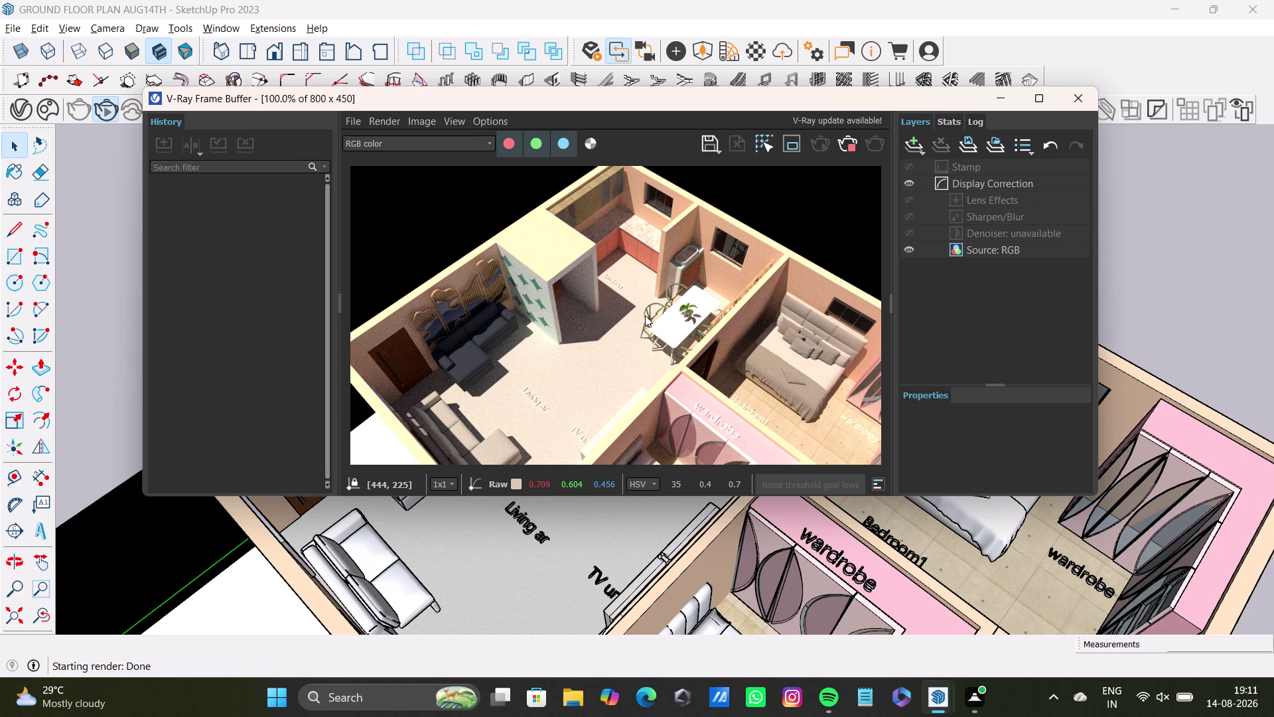
Open the Choose output image file dialog for the finished ground floor V-Ray render.
scroll(up, 3)
scroll(down, 3)
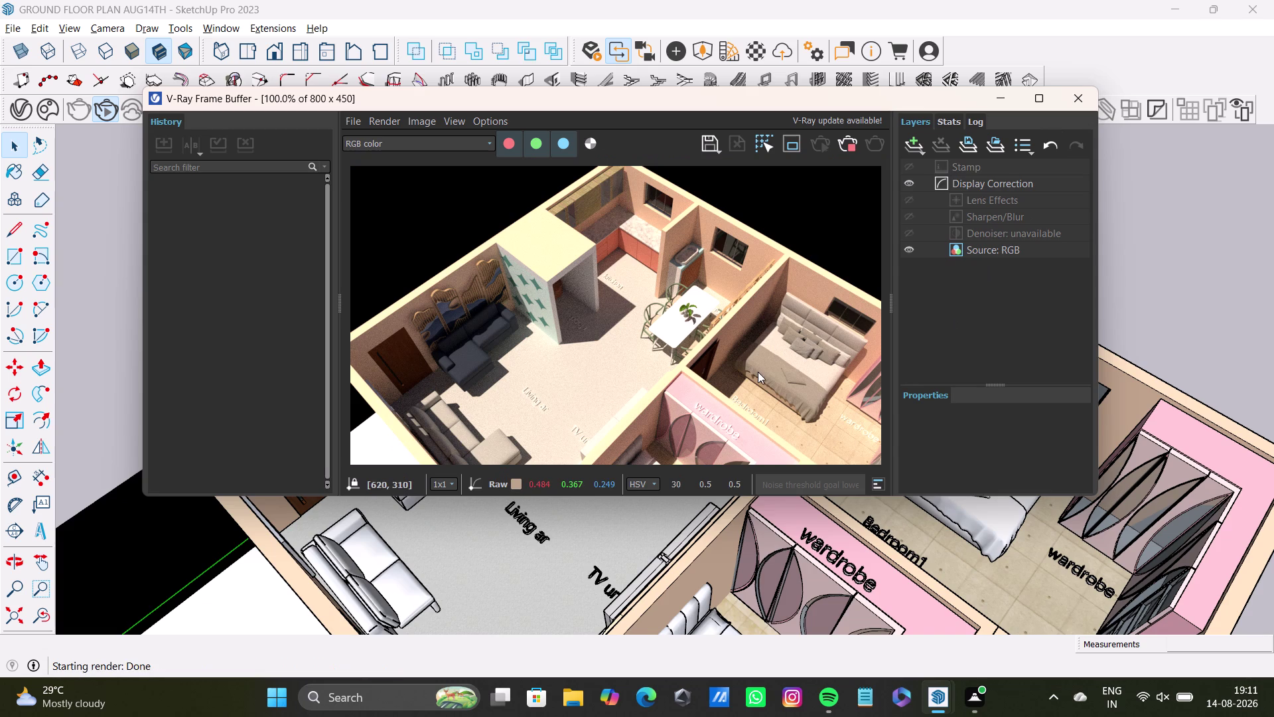
scroll(up, 3)
scroll(down, 3)
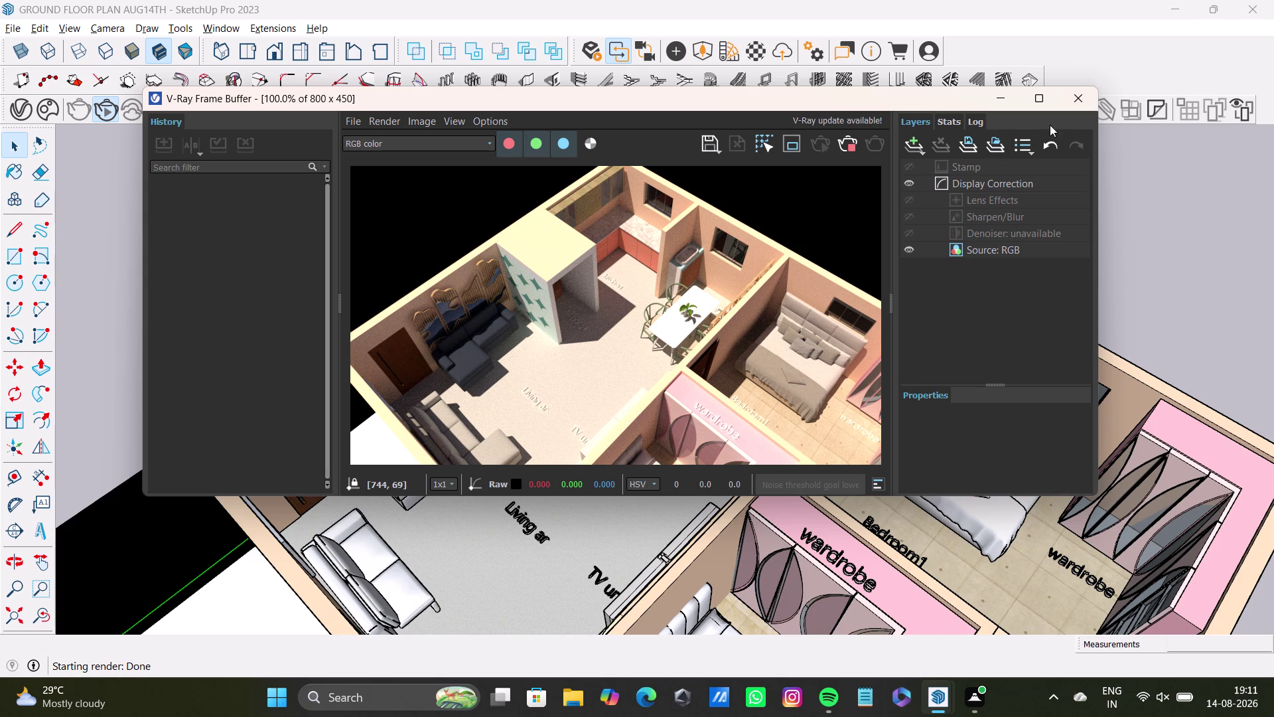
click(713, 140)
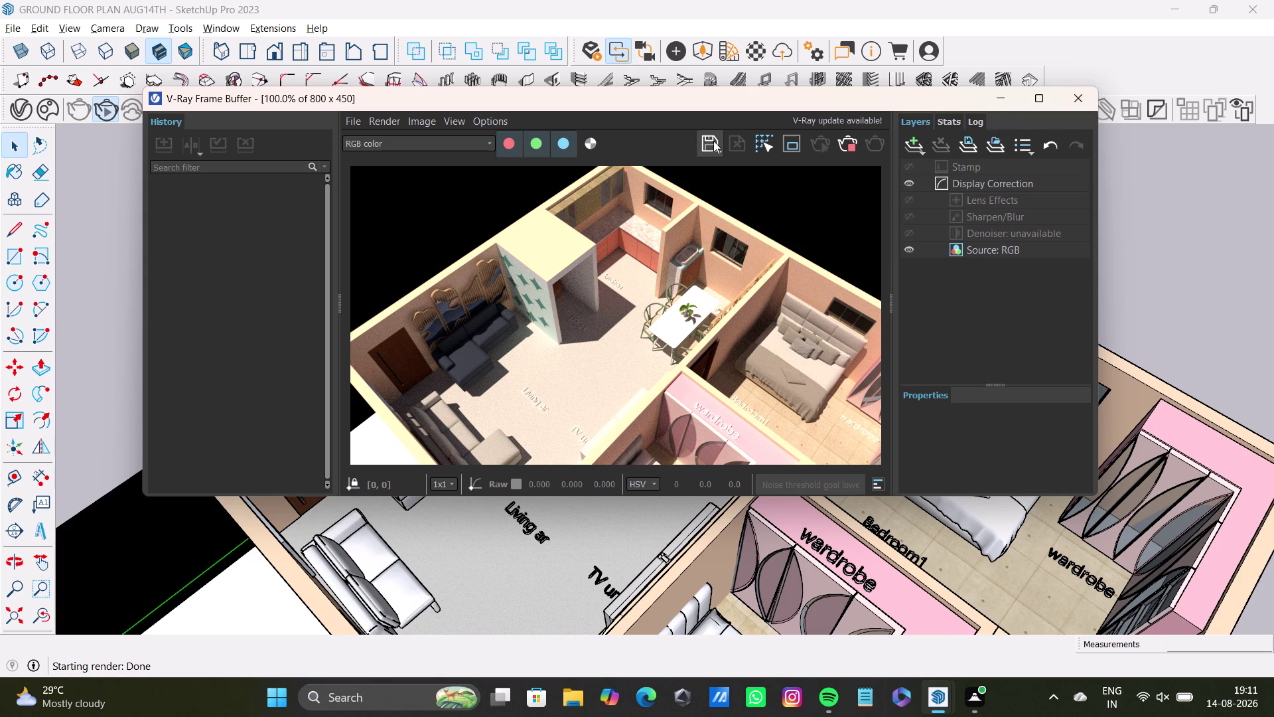
click(338, 341)
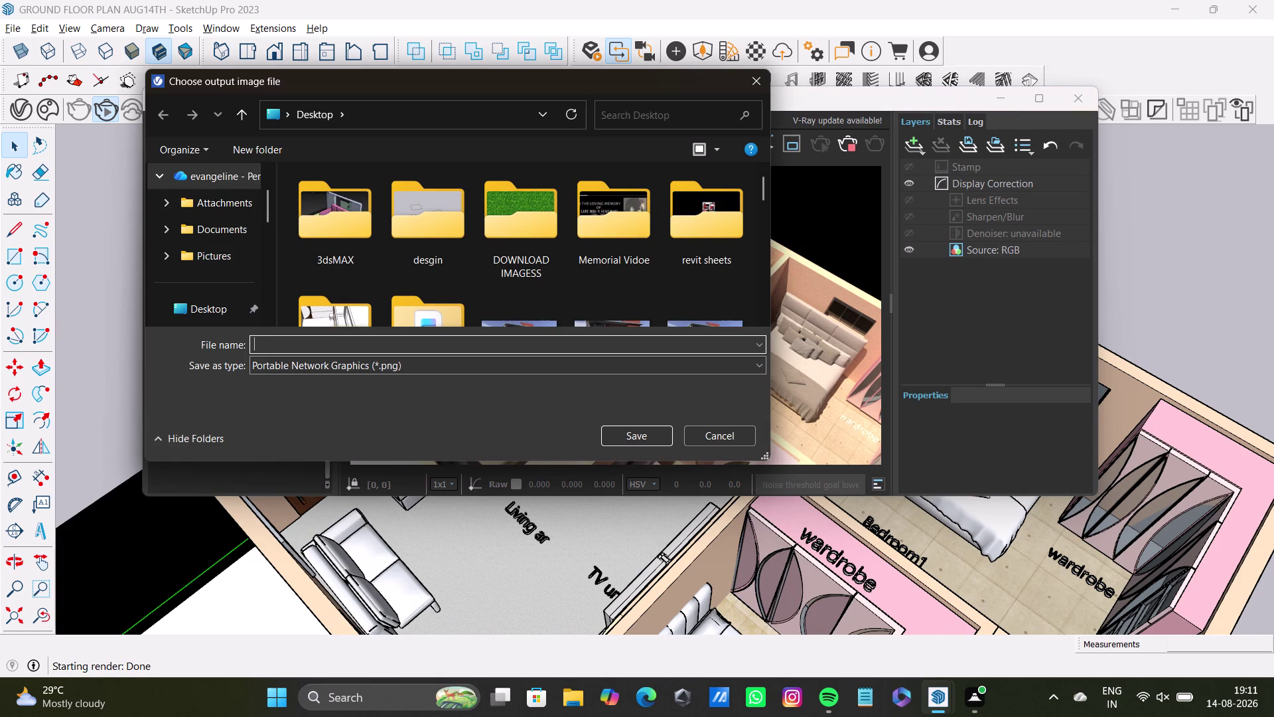
Fill the file name from the existing 'vray ground floor.png' suggestion.
text(vr)
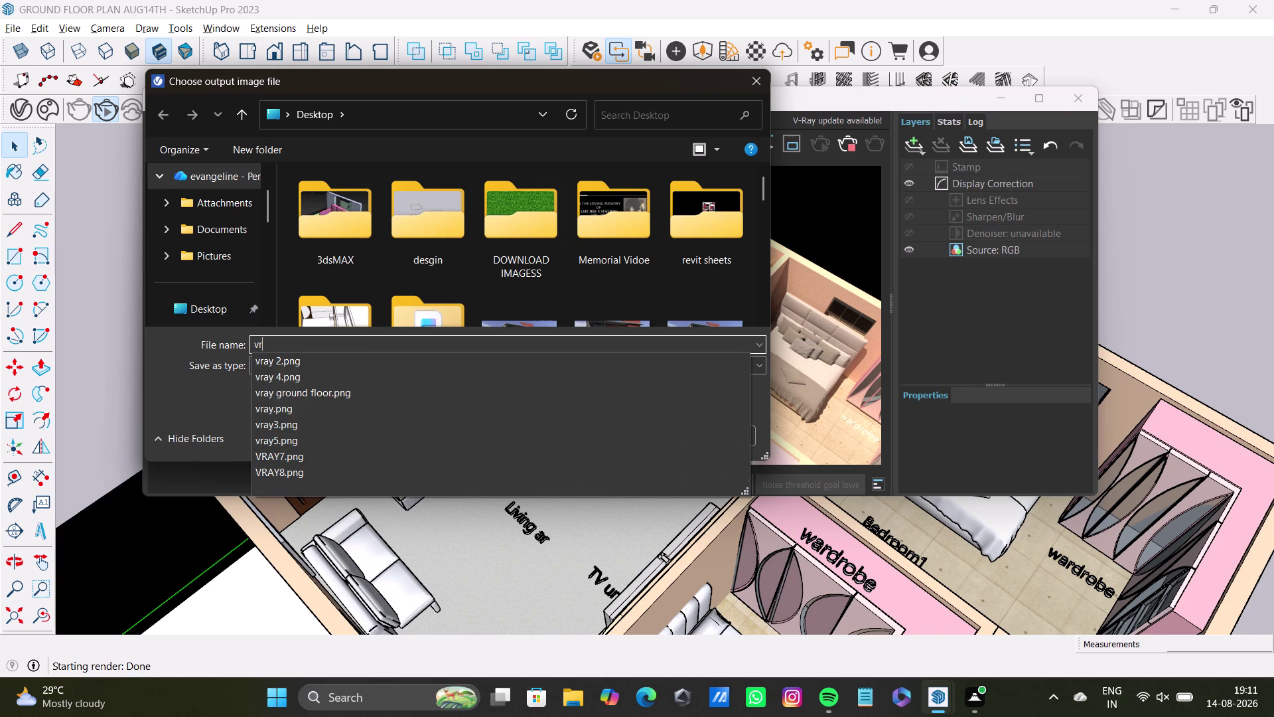
text(ay)
click(362, 388)
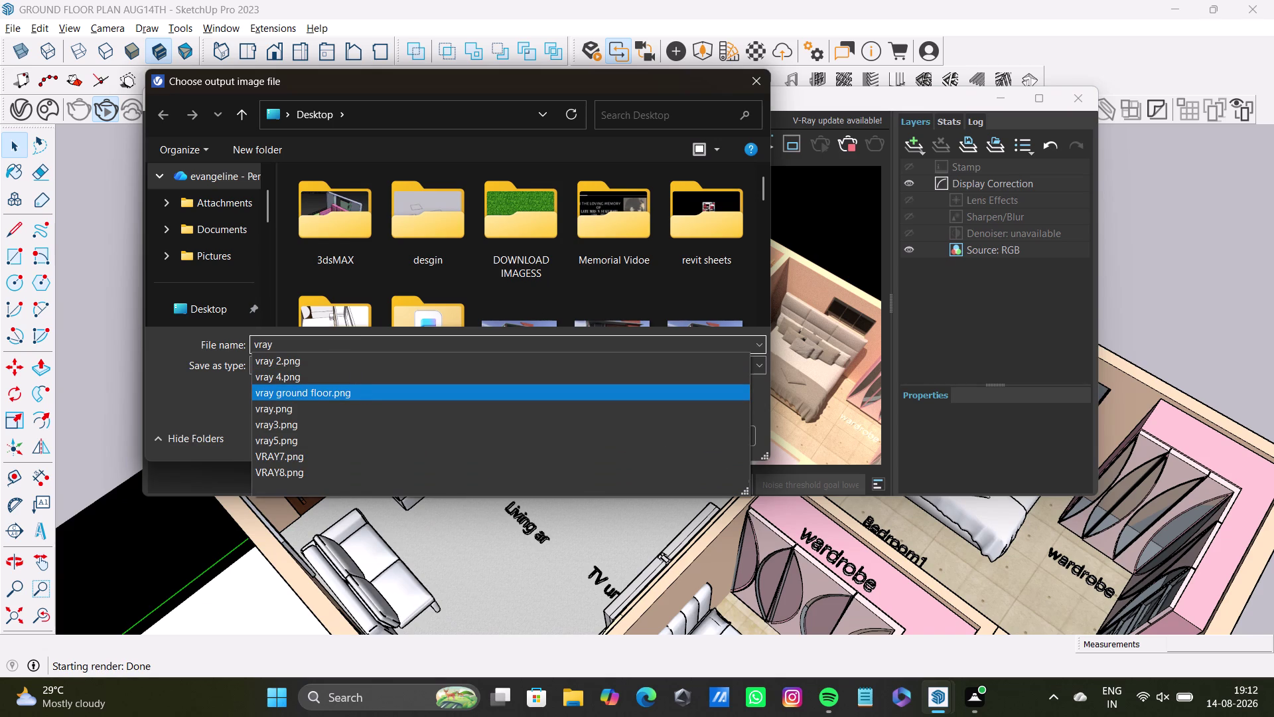
click(361, 338)
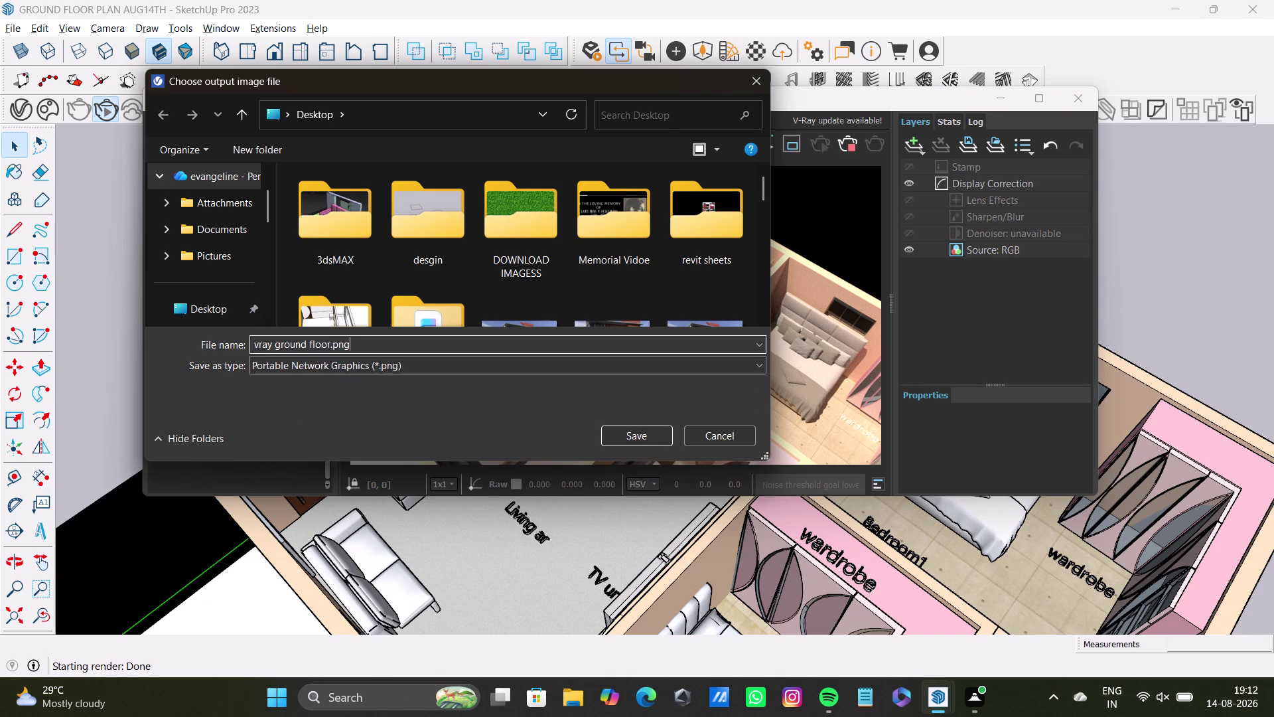
Edit the name before .png, save the PNG to the Desktop, and close the Frame Buffer.
key(BackSpace)
key(BackSpace)
key(BackSpace)
key(BackSpace)
key(space)
text(1)
key(BackSpace)
key(2)
key(Return)
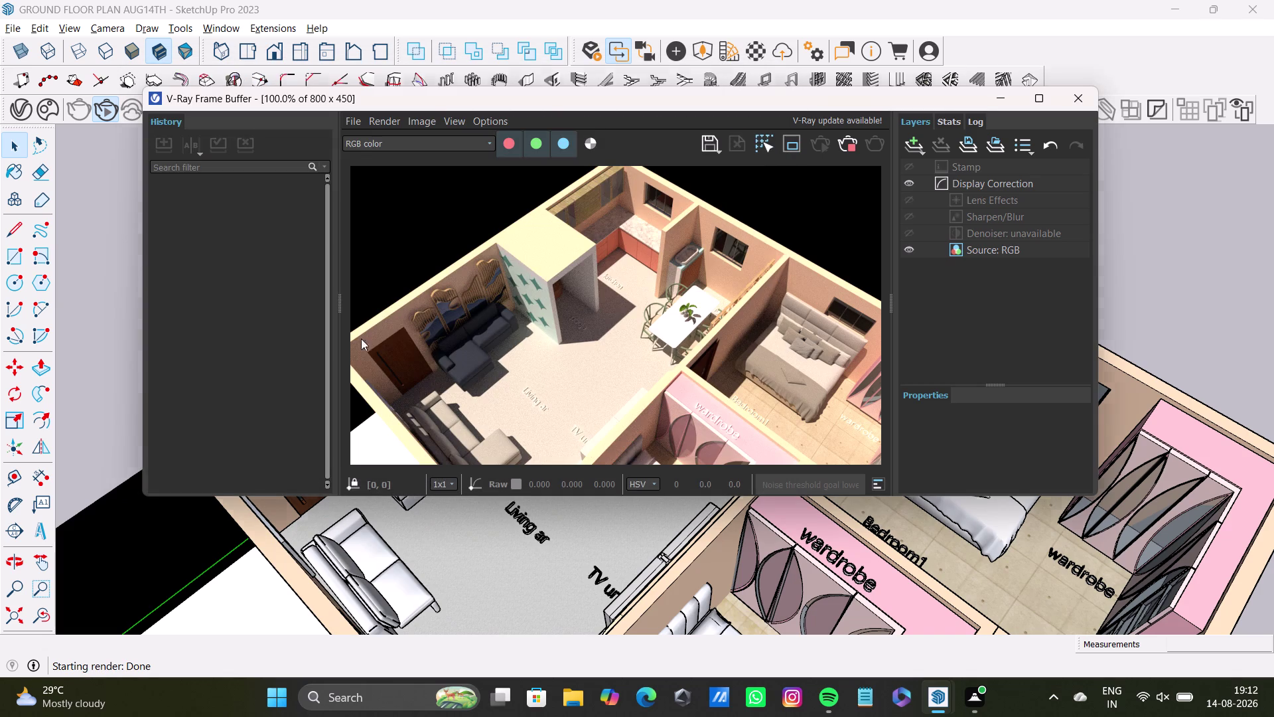
click(1074, 107)
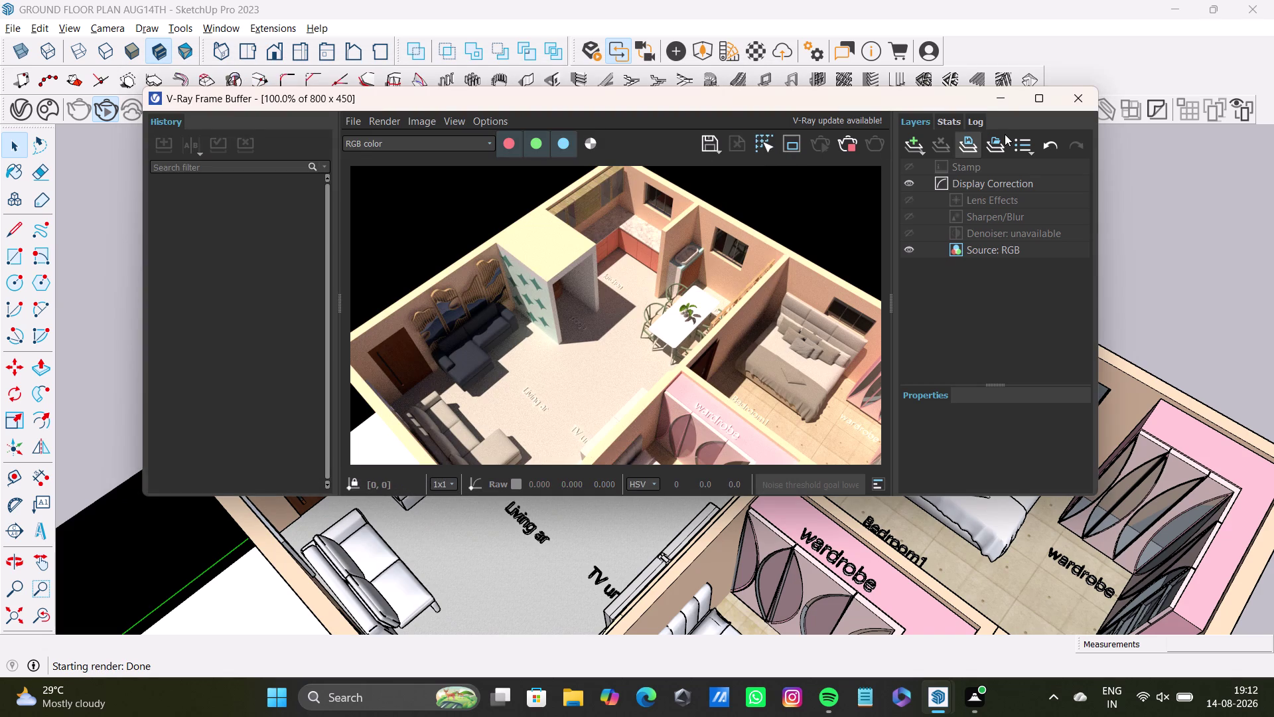
Select the living-room sectional sofa and move it to a new spot.
scroll(up, 3)
middle_drag(706, 300, 698, 319)
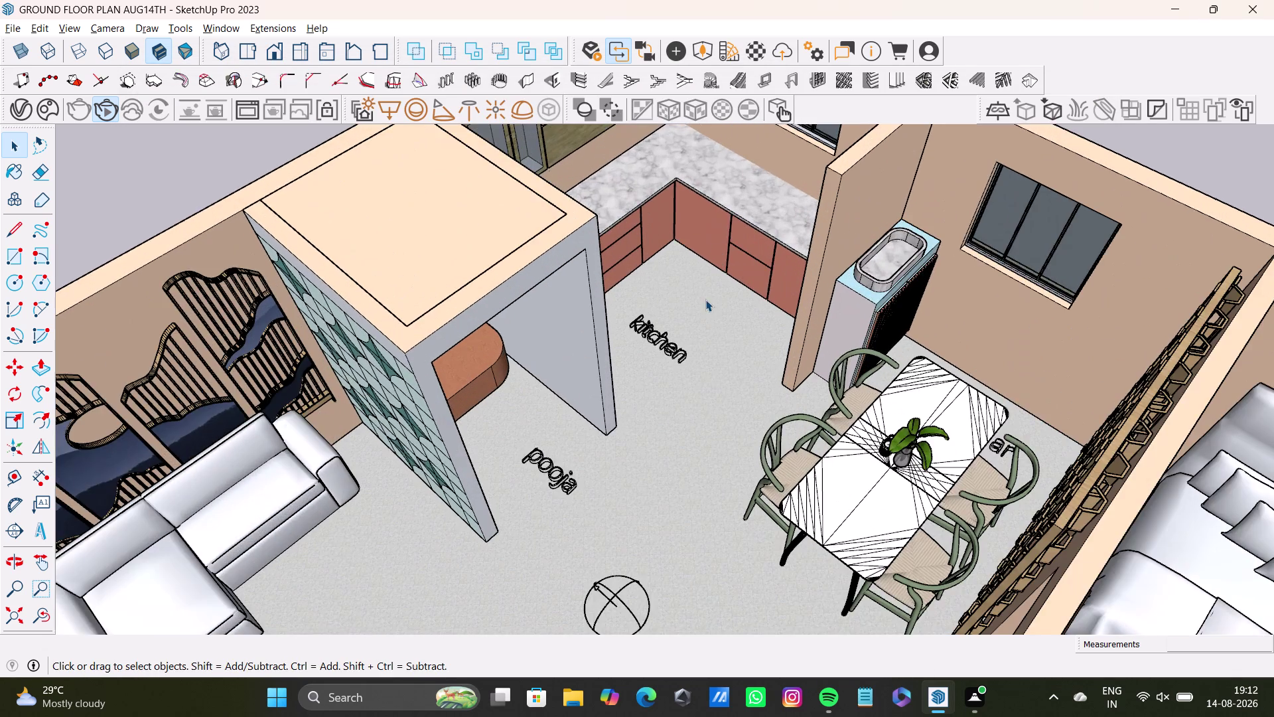
middle_drag(698, 318, 600, 186)
middle_drag(583, 269, 512, 263)
middle_drag(550, 258, 580, 349)
middle_drag(601, 344, 563, 336)
scroll(up, 3)
click(379, 380)
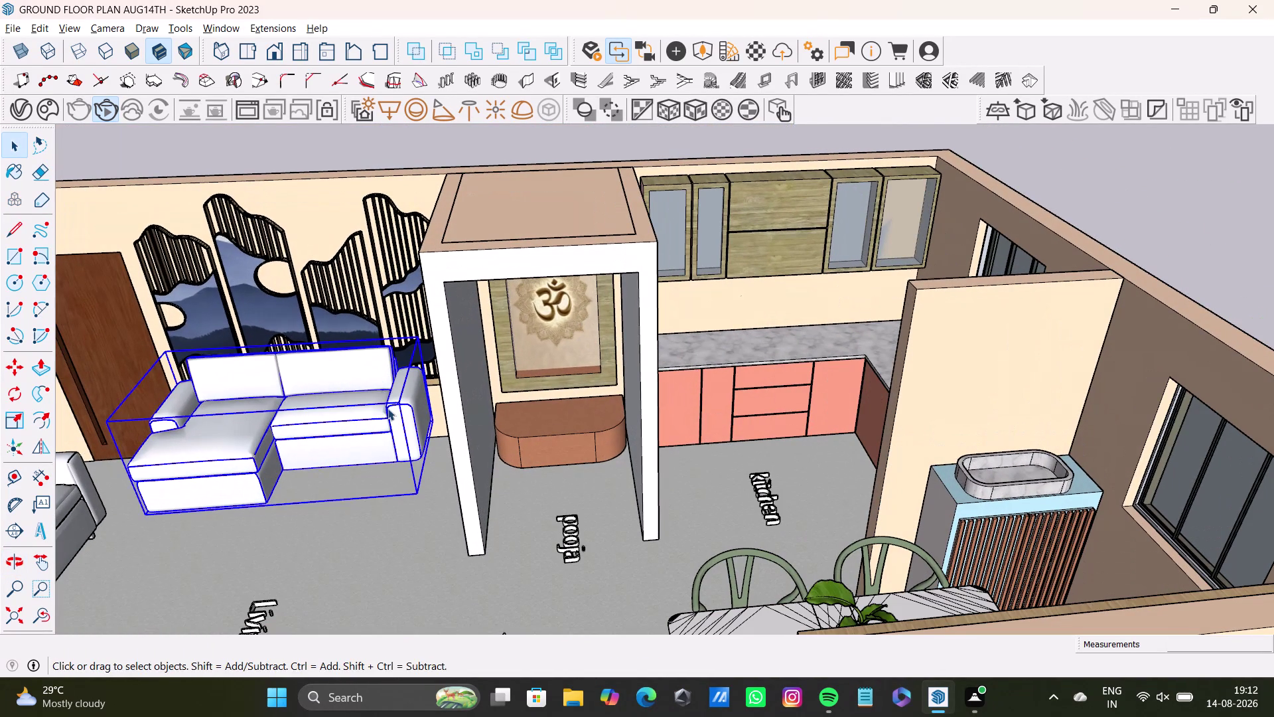
key(m)
click(419, 464)
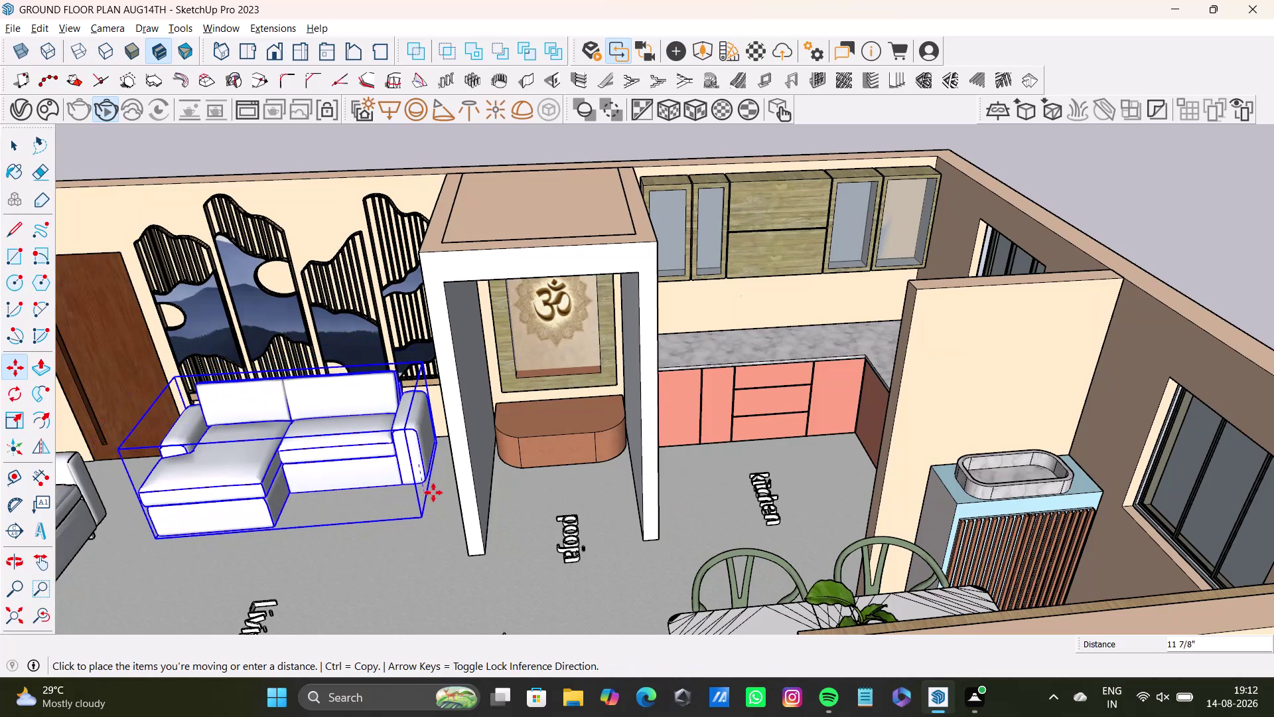
click(433, 492)
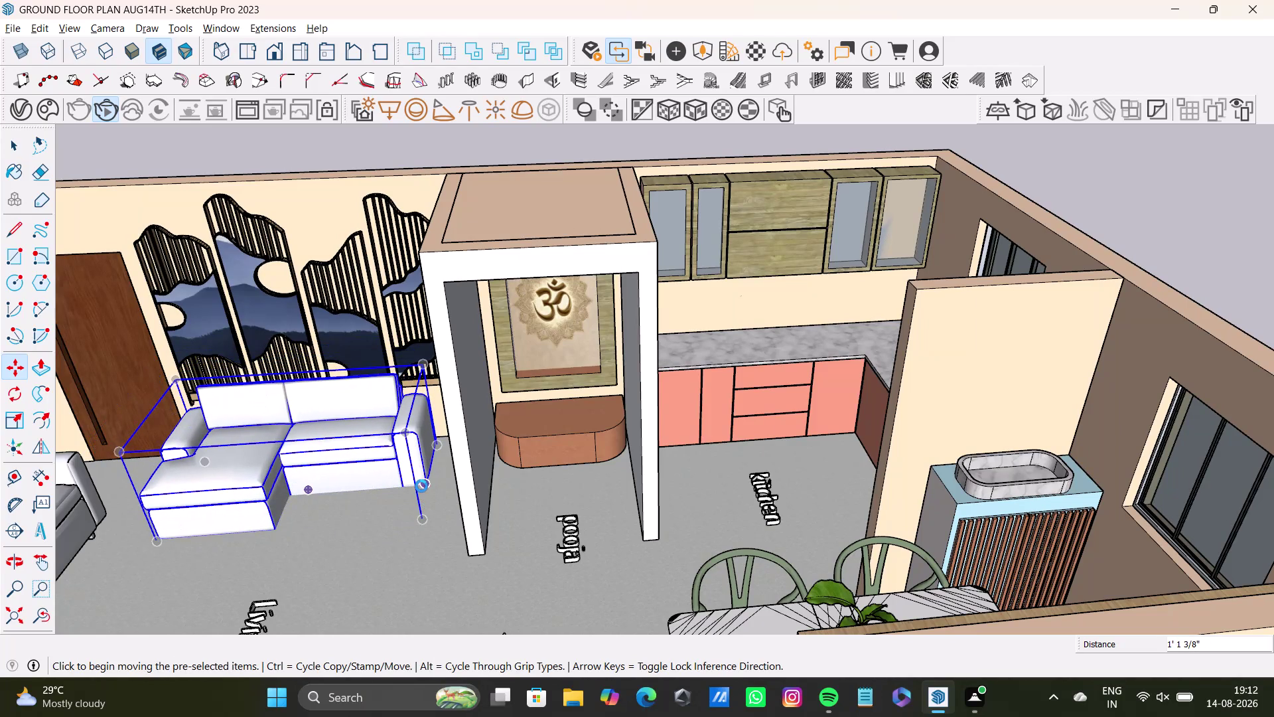
Scale the sofa to about 1.03 lengthwise toward the pooja unit.
key(s)
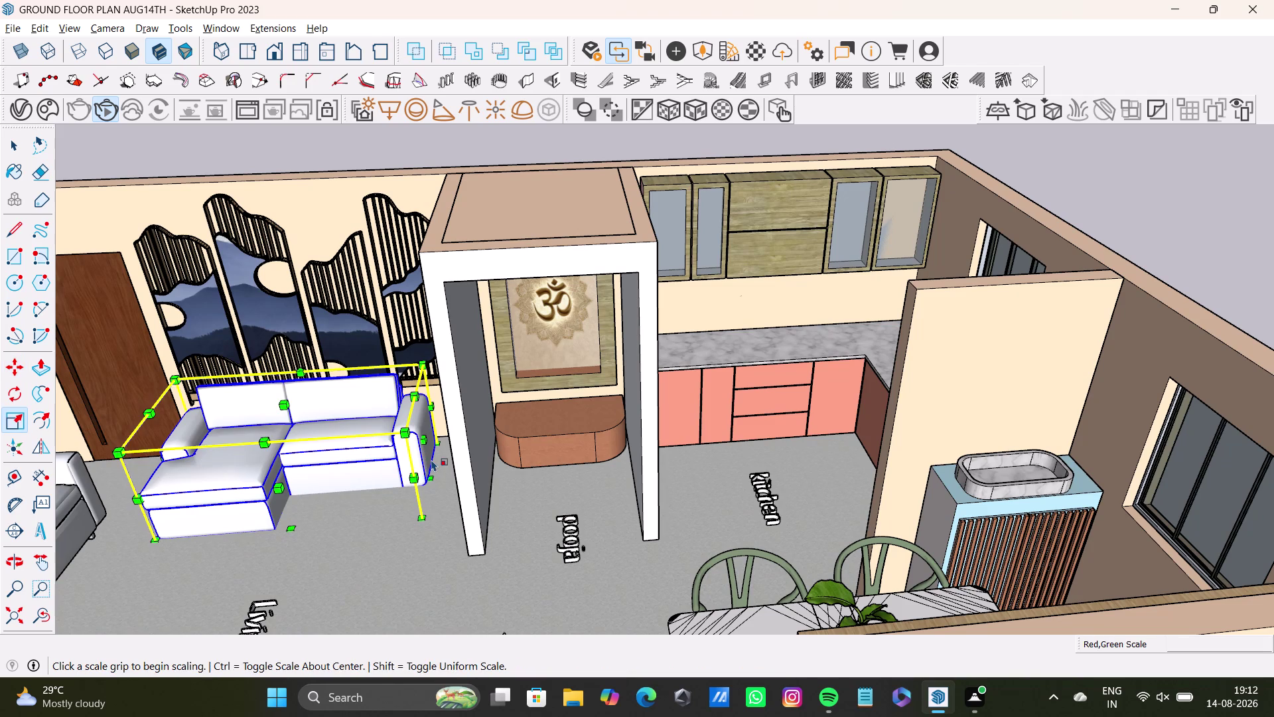
drag(426, 440, 434, 440)
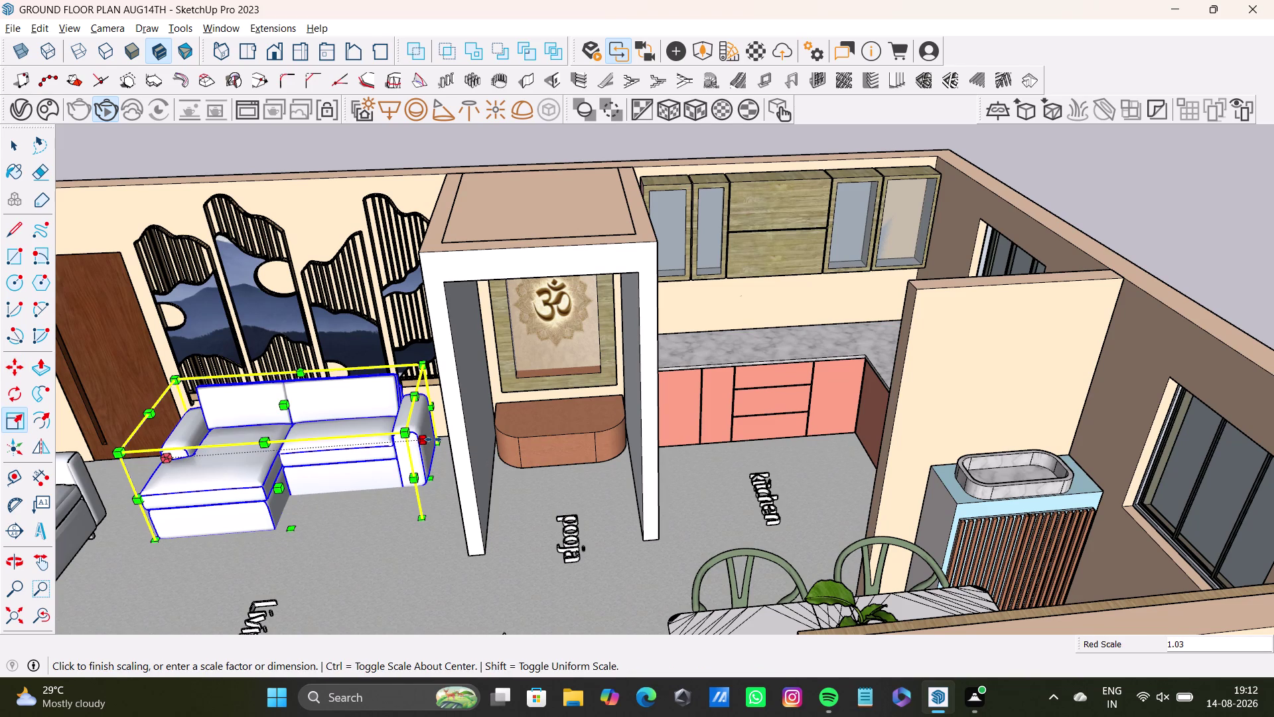
drag(434, 440, 440, 442)
key(space)
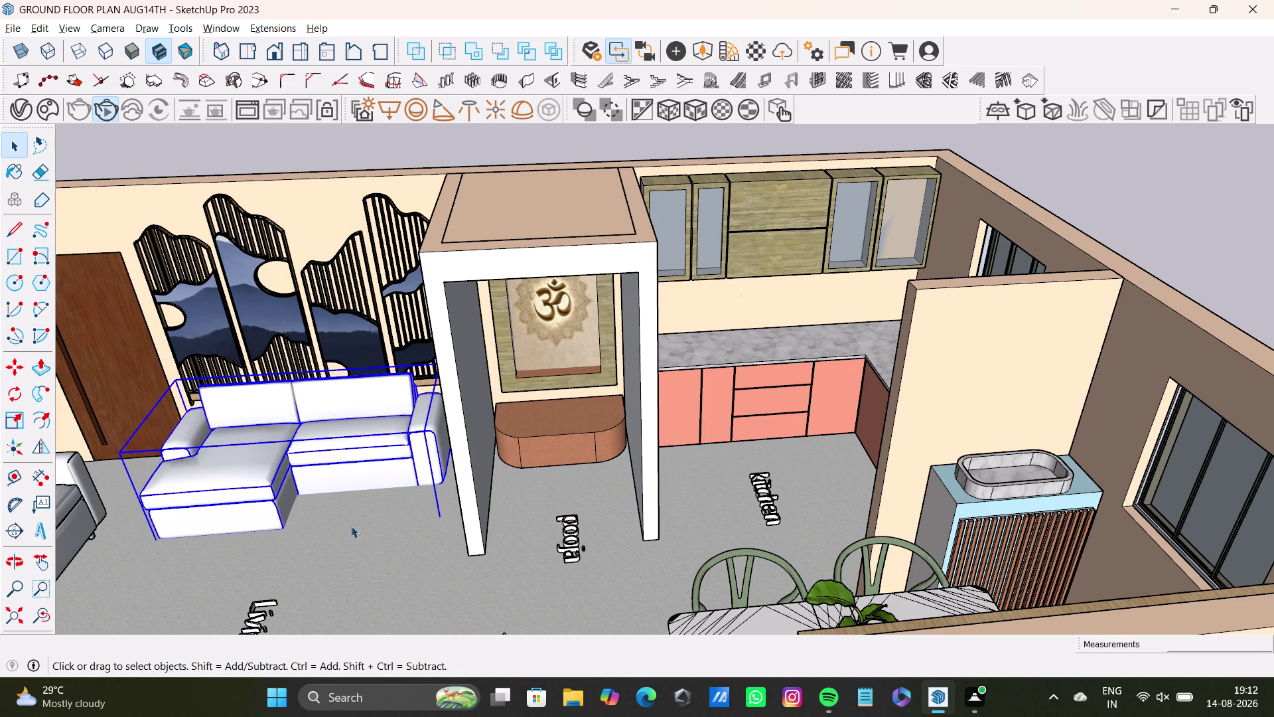
Activate Paint Bucket and bring the Default Tray materials panel over the model.
scroll(down, 3)
middle_drag(427, 536, 490, 520)
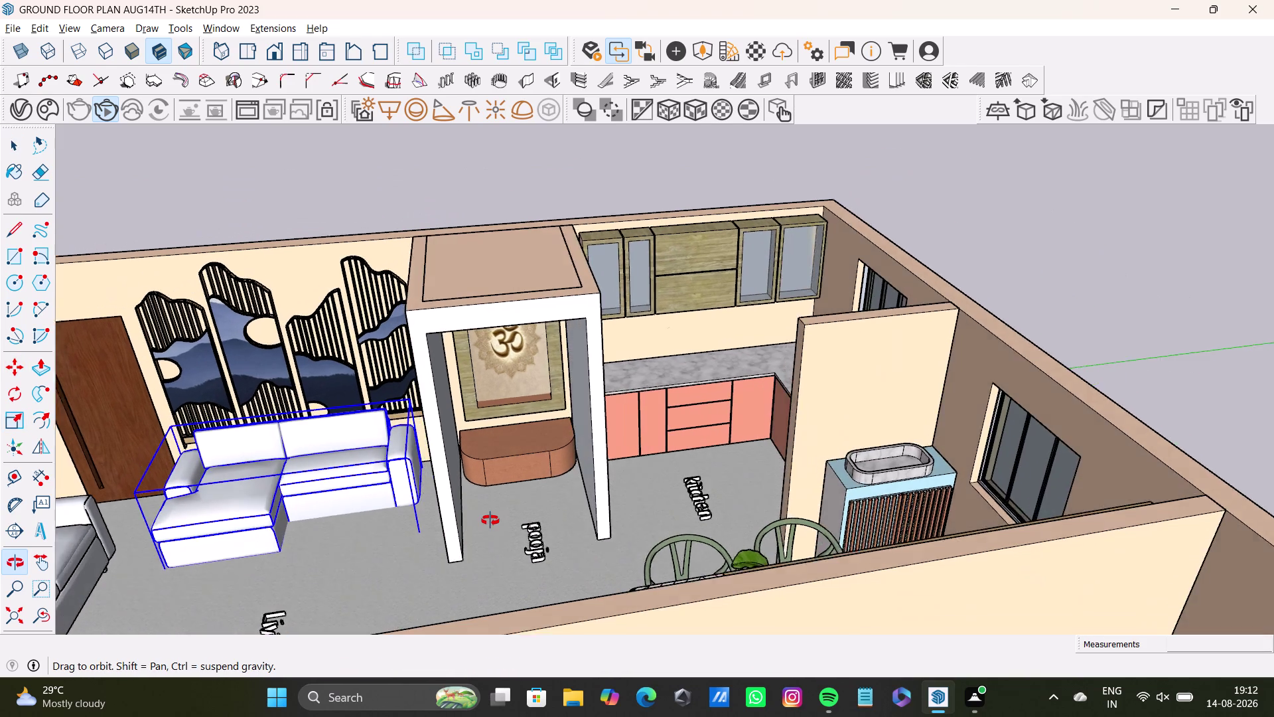
middle_drag(490, 520, 493, 519)
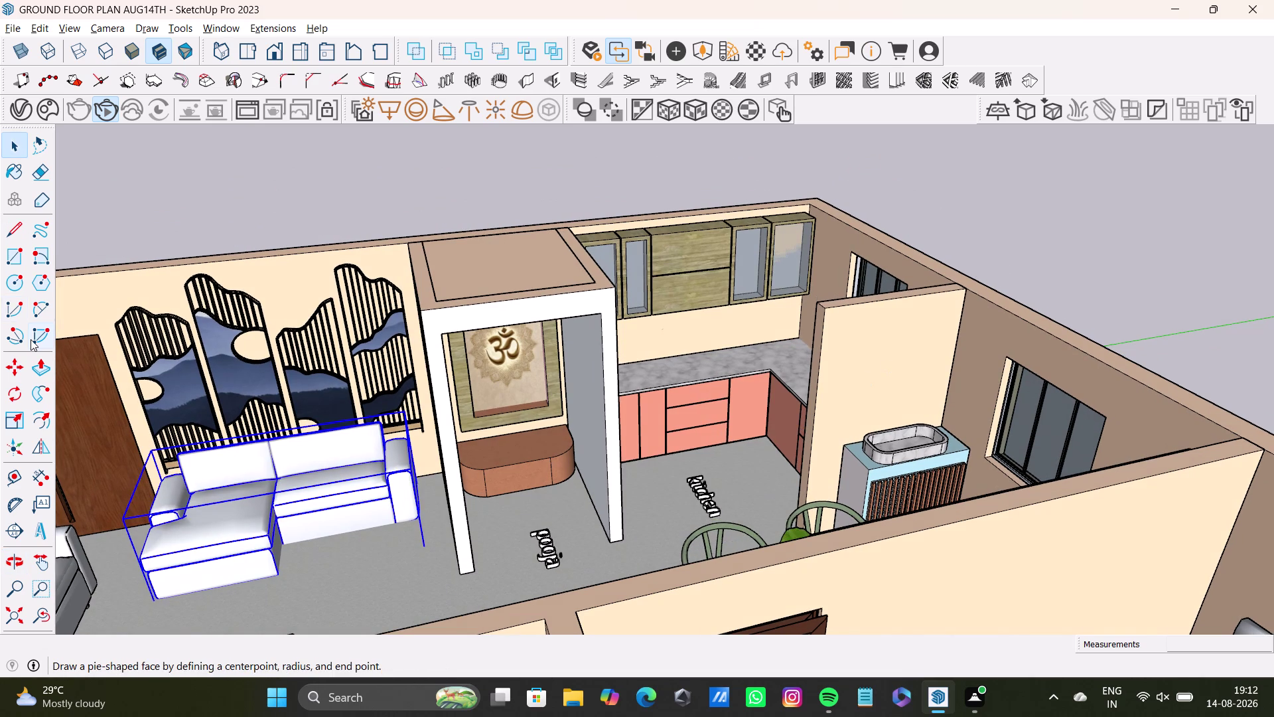
click(15, 171)
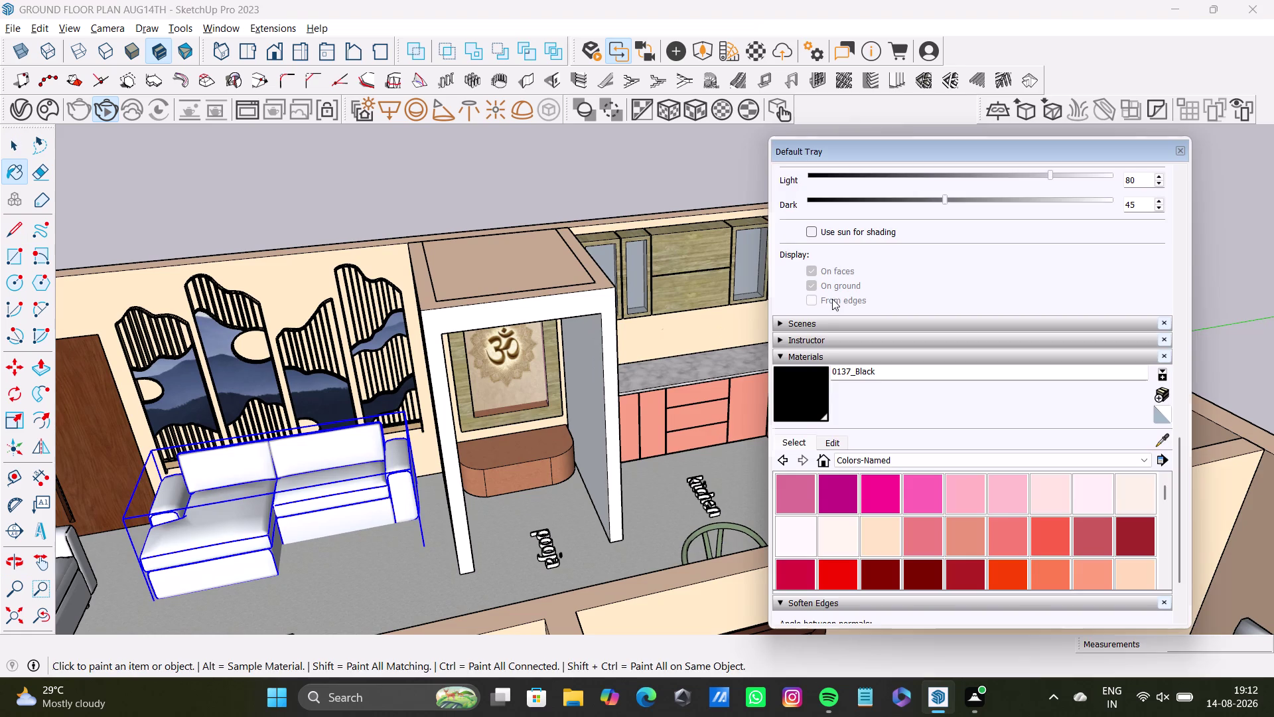
drag(870, 147, 435, 112)
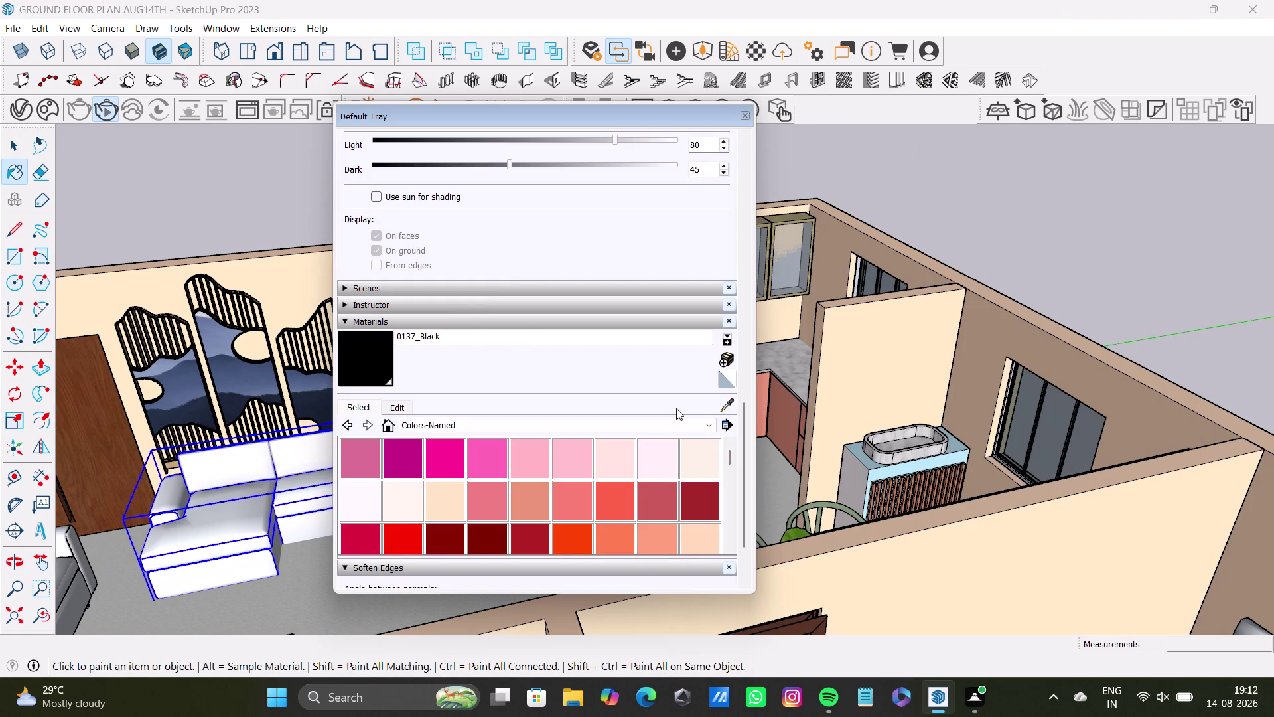
Sample the 0095_LightBlue material from the model.
click(729, 408)
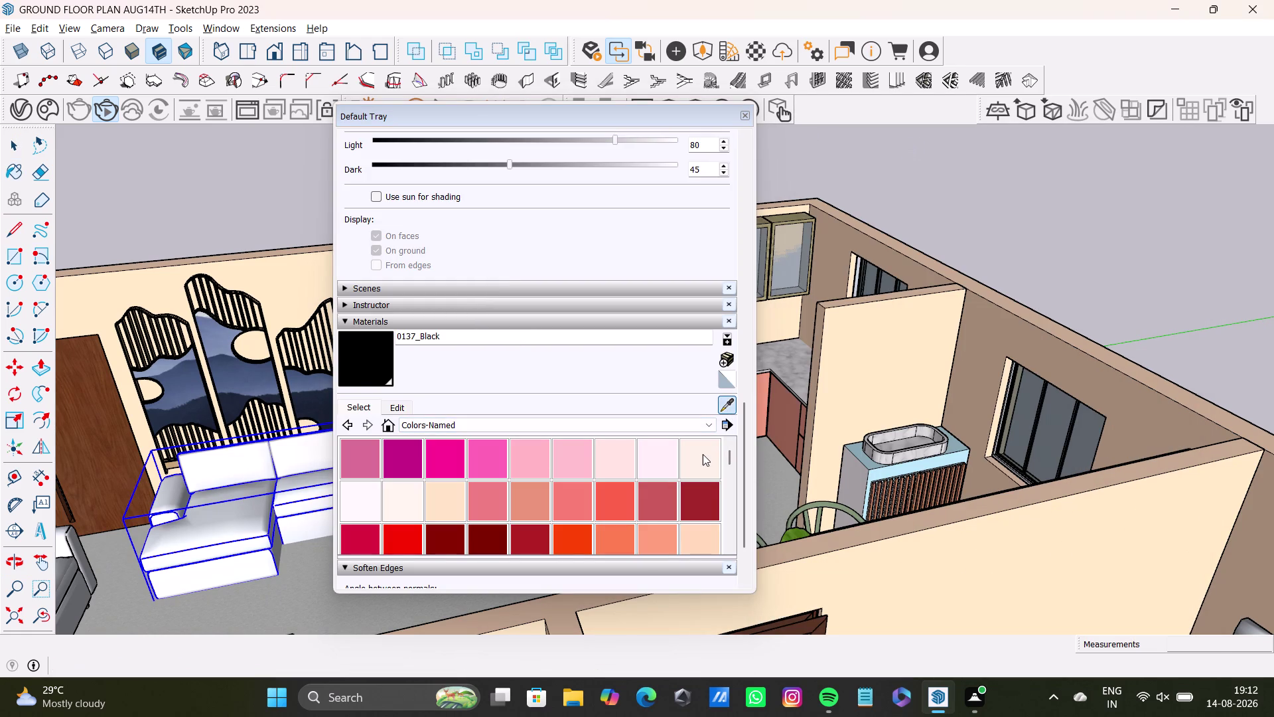
click(724, 411)
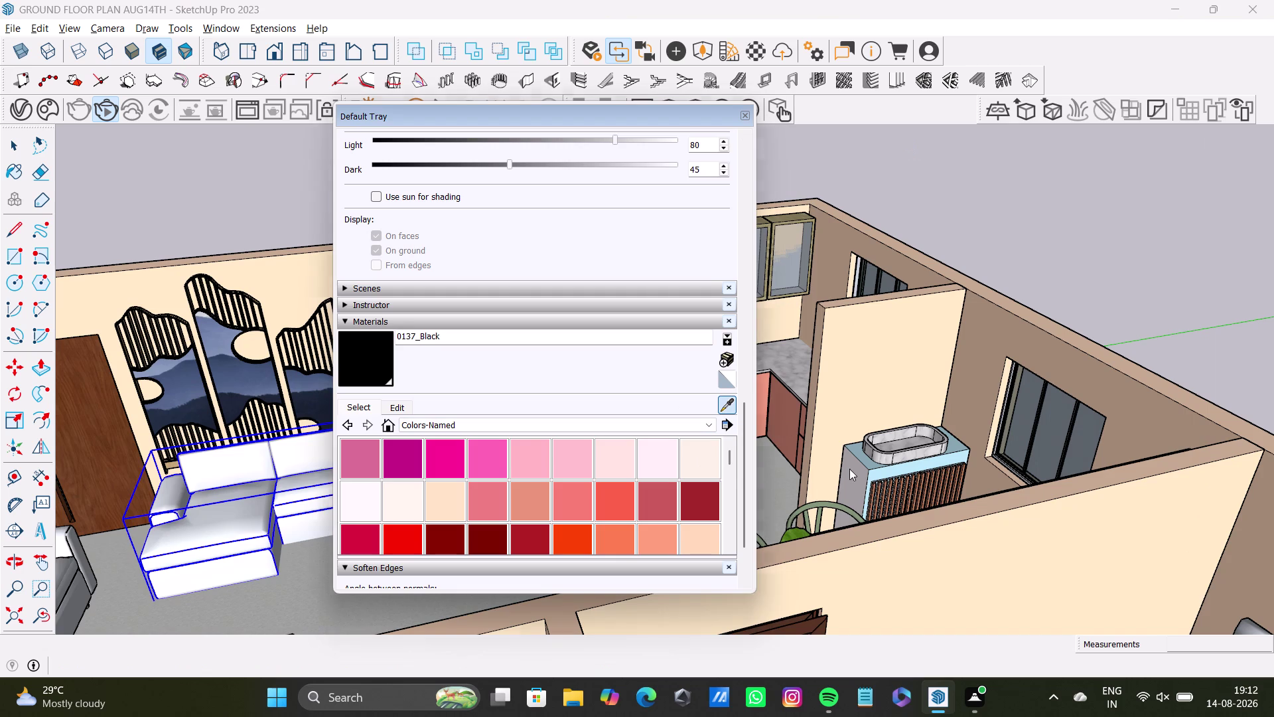
click(732, 405)
click(727, 406)
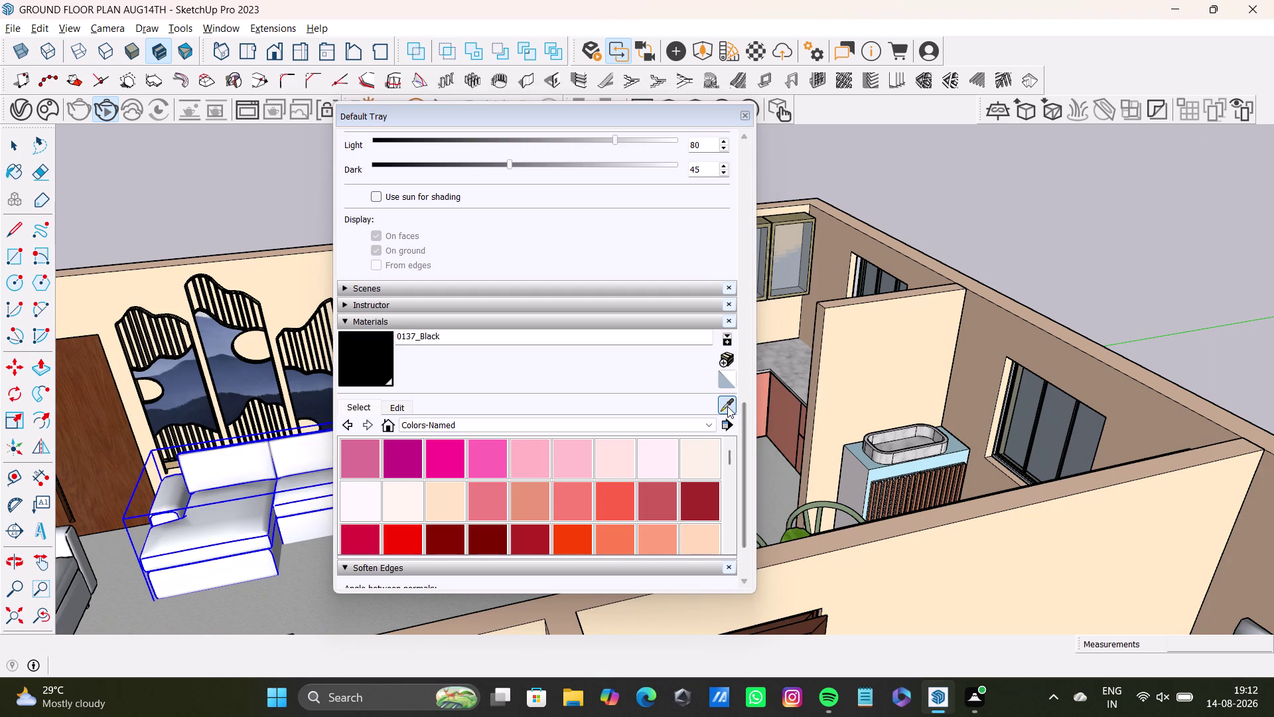
click(868, 464)
click(867, 463)
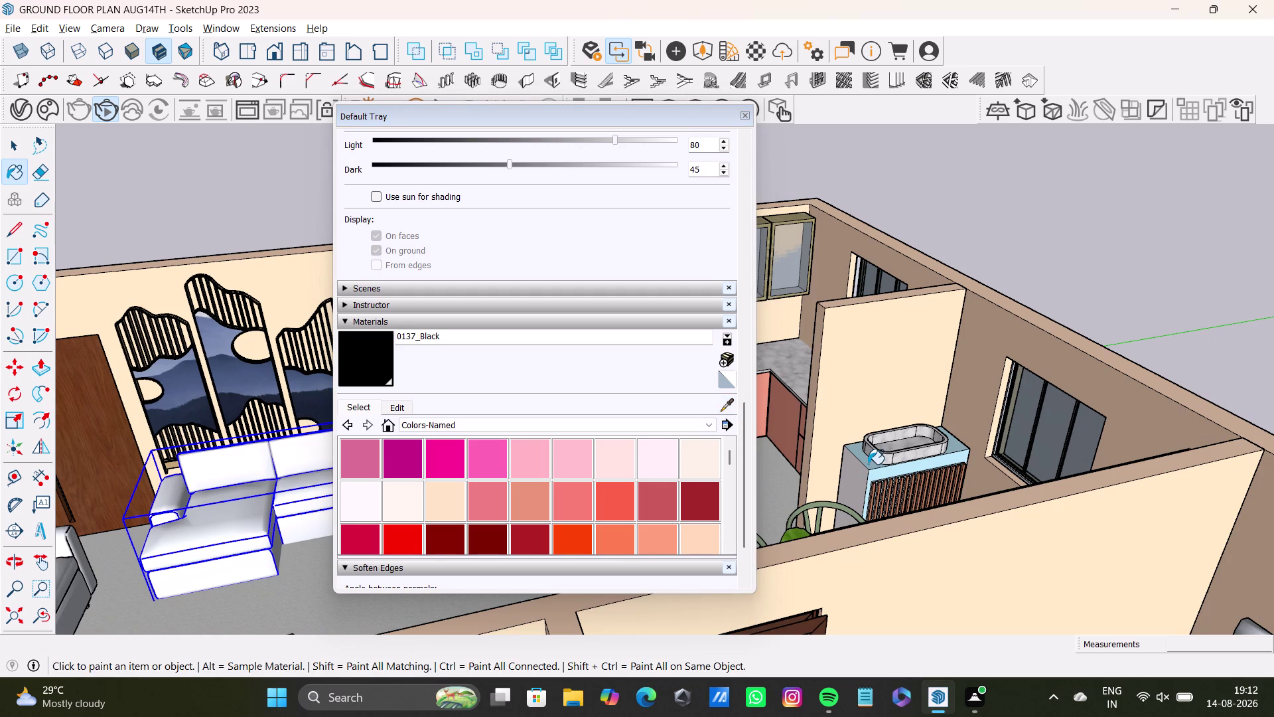
click(729, 404)
click(718, 406)
triple_click(722, 407)
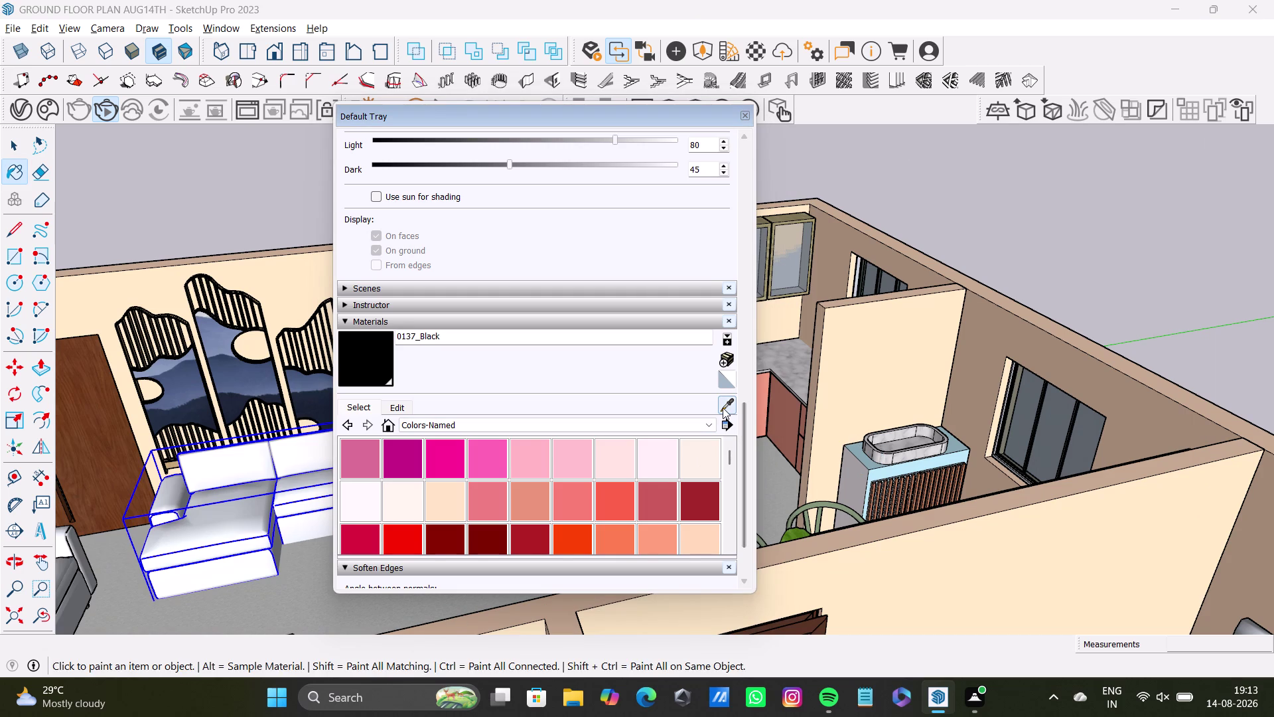
click(860, 455)
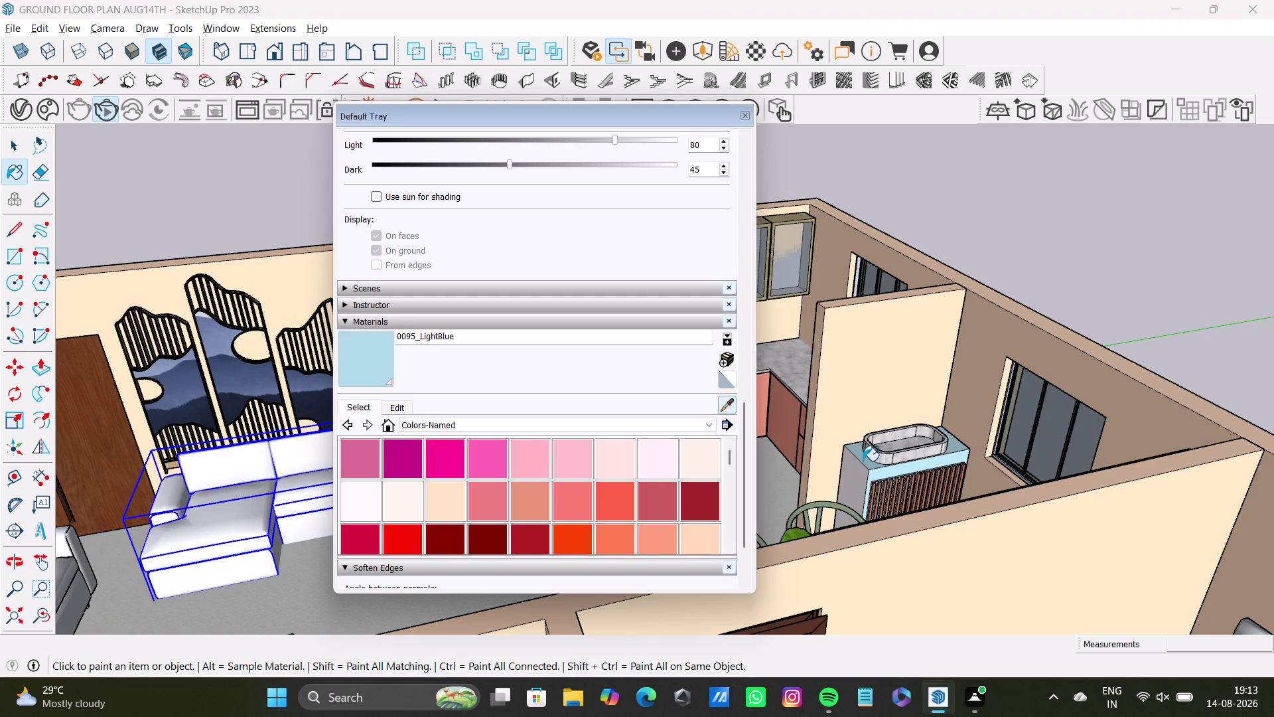
Paint the basin cabinet's sides with 0095_LightBlue.
click(360, 346)
click(856, 478)
click(855, 477)
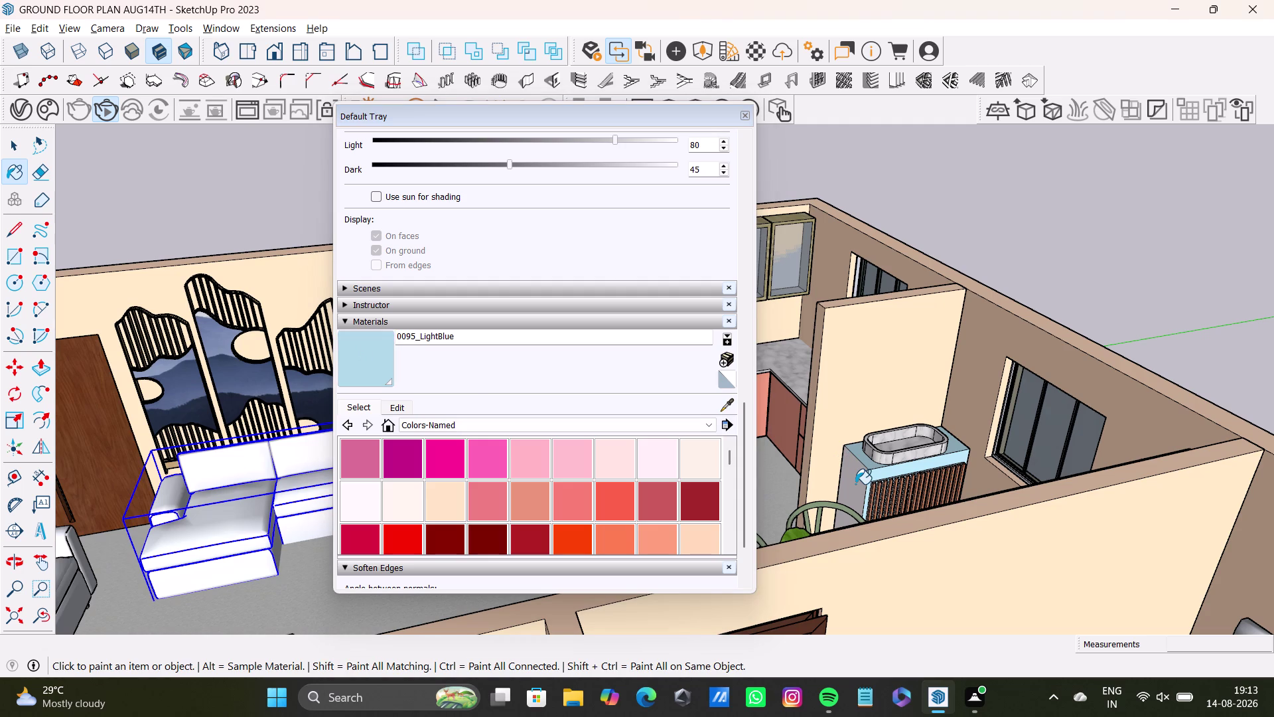
click(855, 484)
scroll(up, 3)
click(858, 473)
click(858, 473)
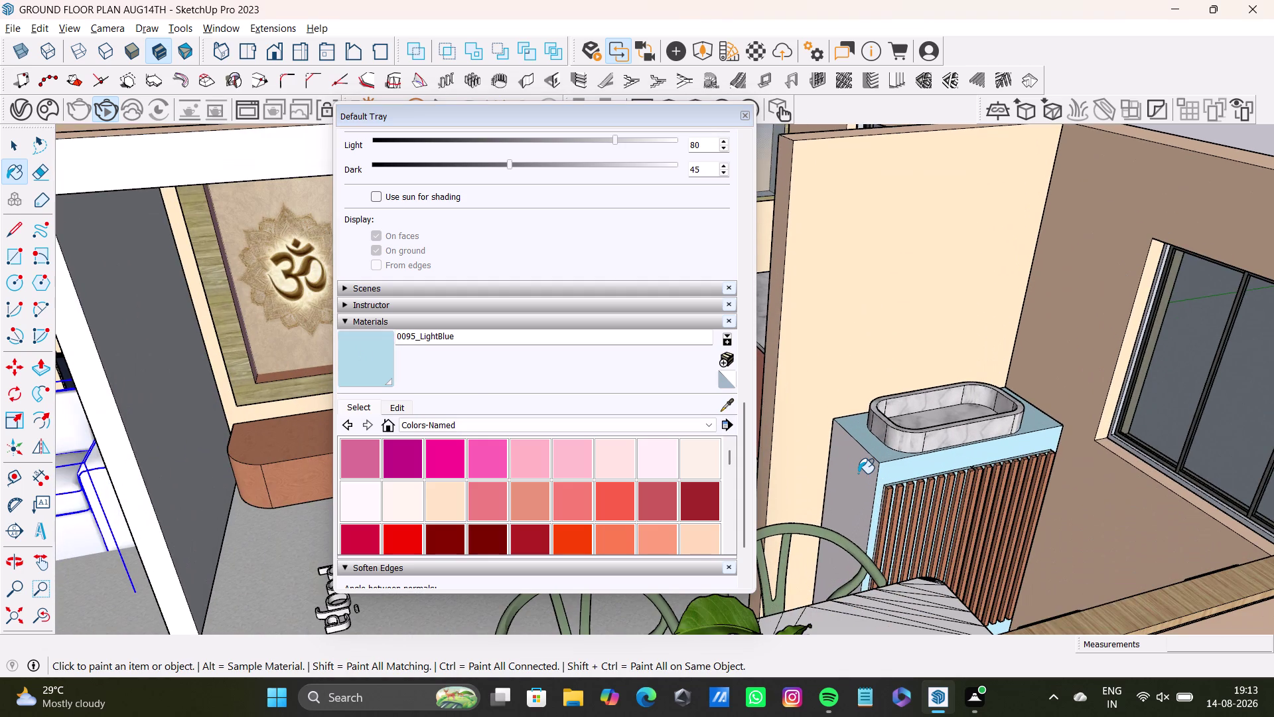
key(space)
Select and edit the light blue basin cabinet group.
double_click(858, 473)
click(858, 473)
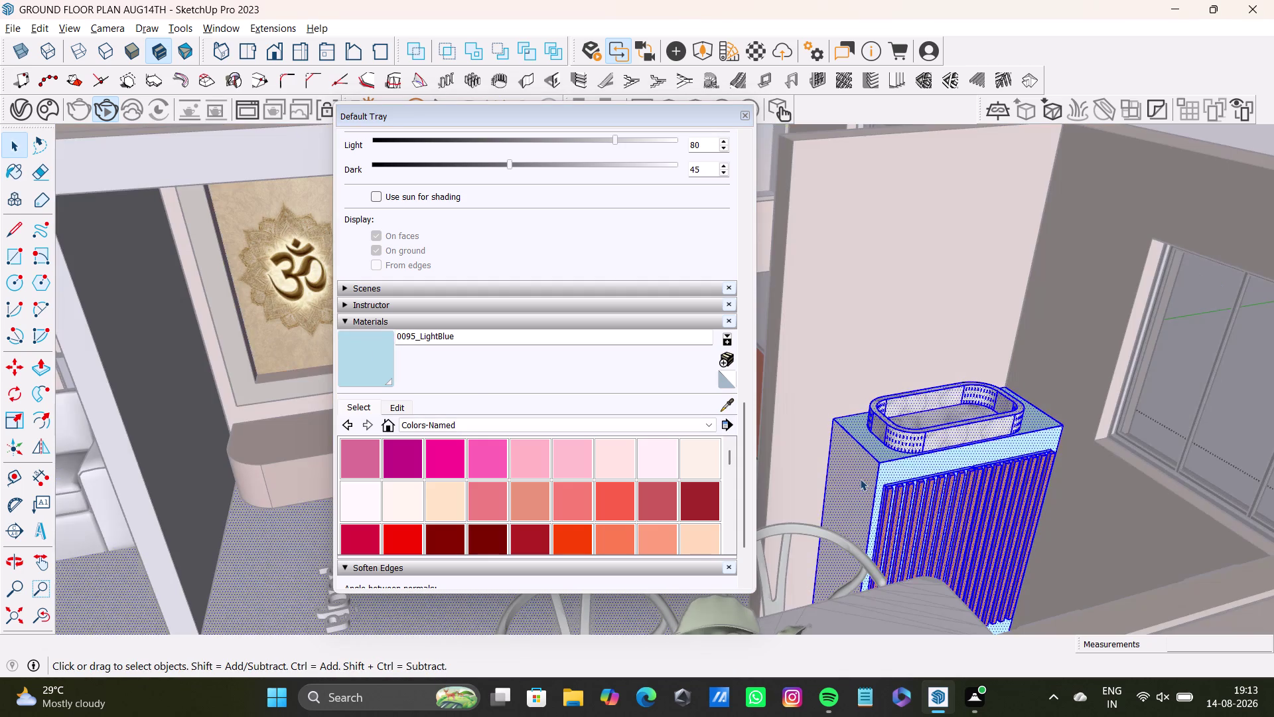
double_click(860, 478)
drag(348, 357, 365, 359)
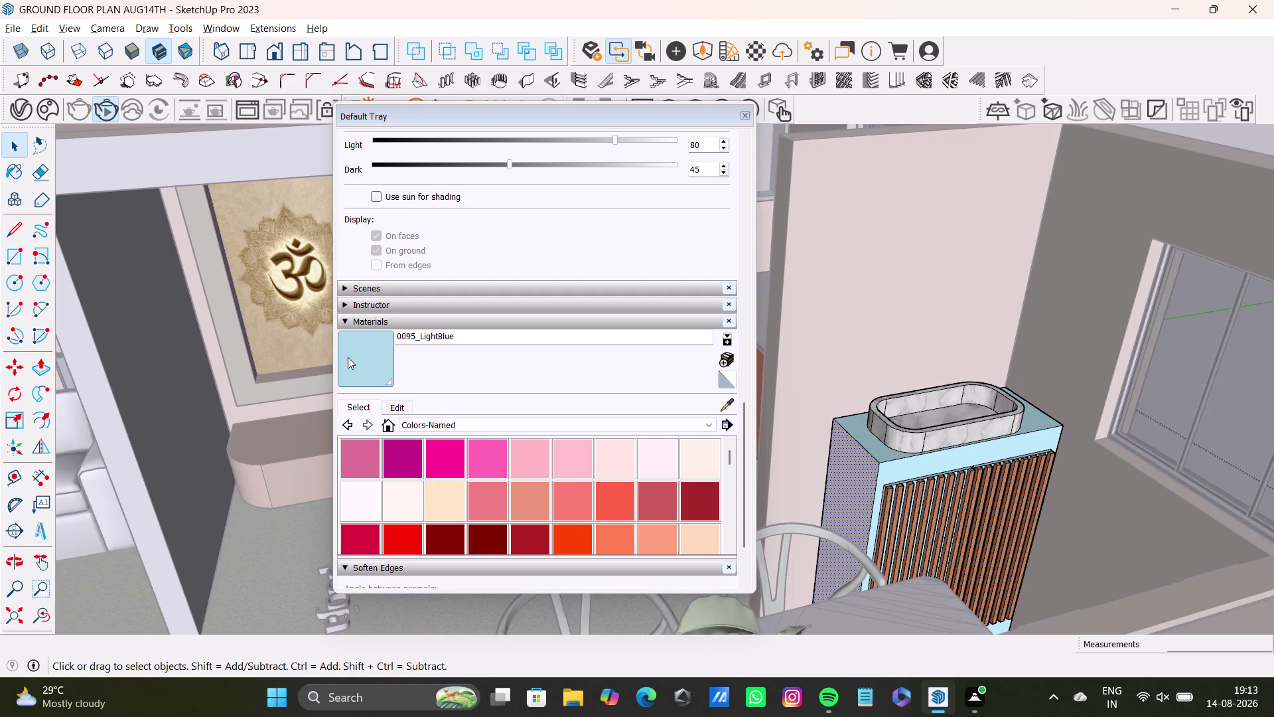
click(851, 470)
click(381, 349)
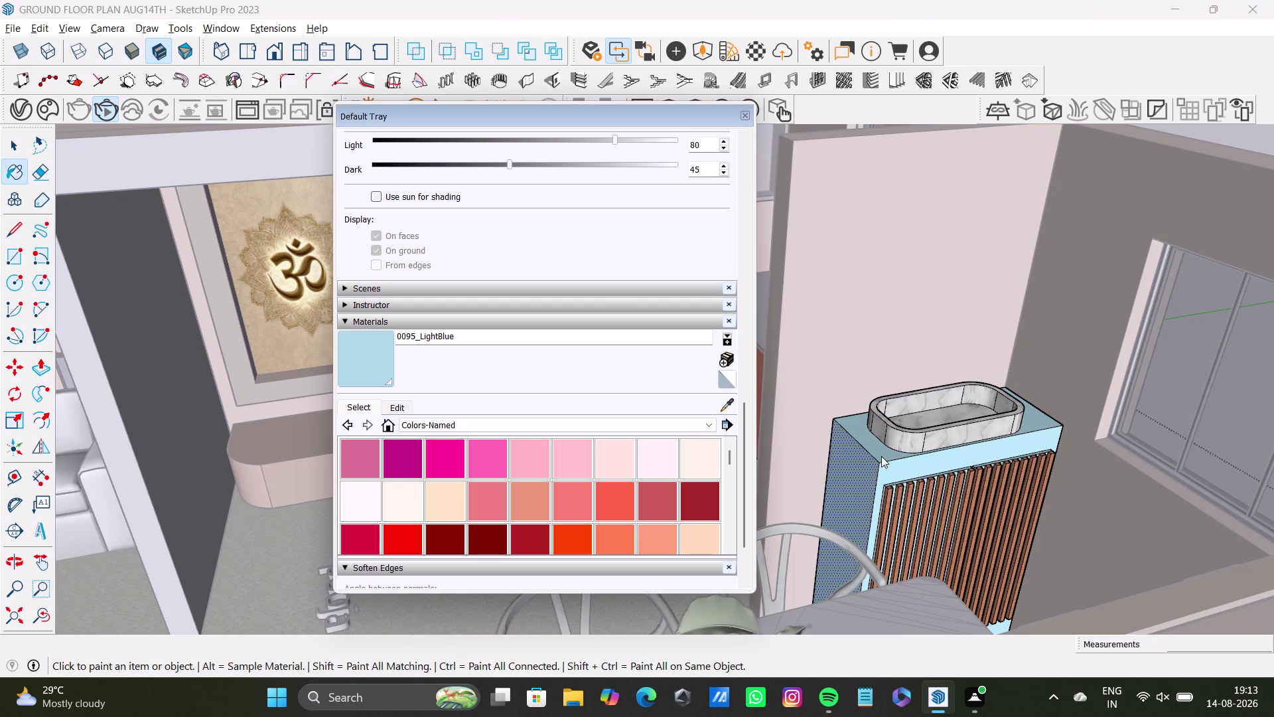
Move the Default Tray to the right edge of the screen.
scroll(down, 3)
drag(579, 115, 668, 157)
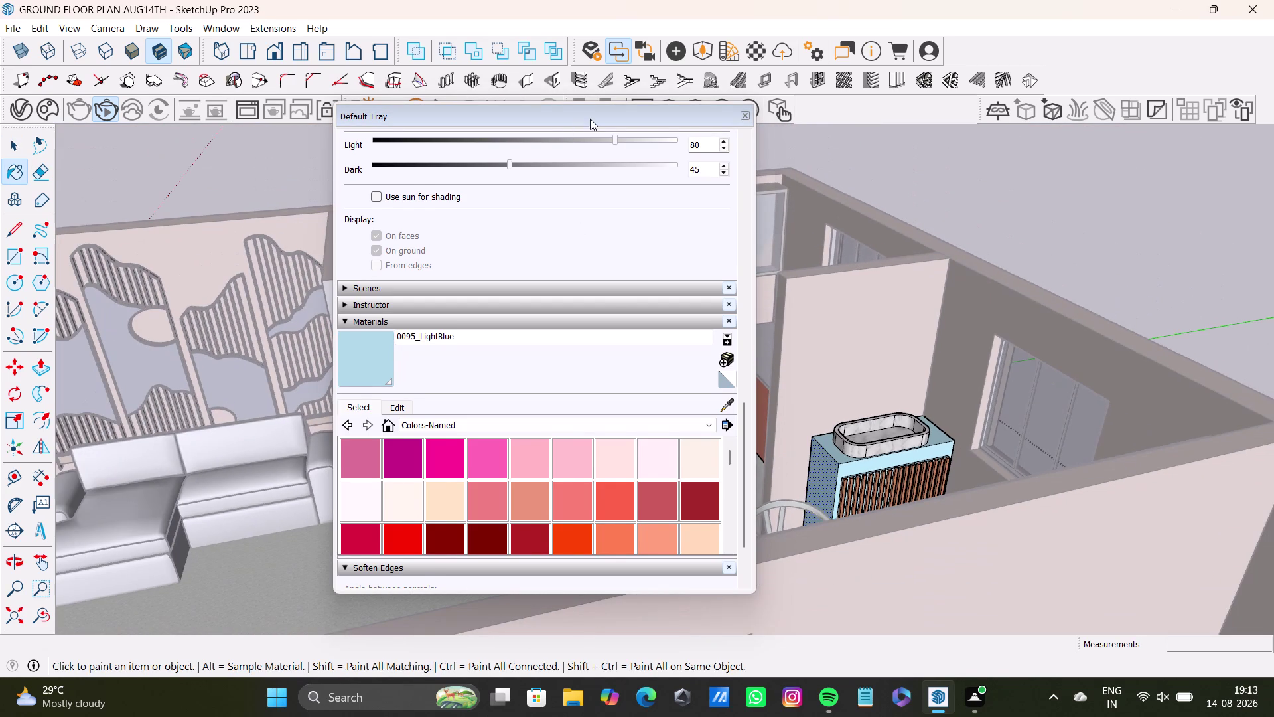
drag(668, 157, 1176, 360)
key(space)
click(1048, 242)
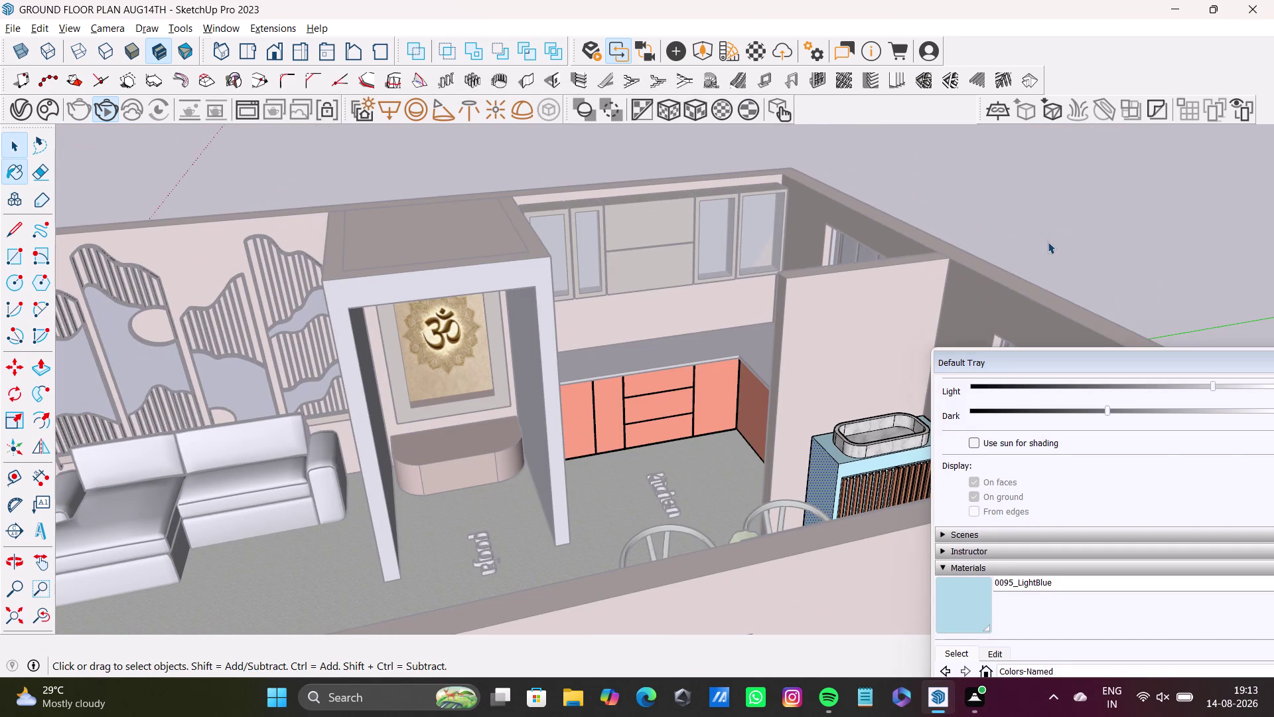
Orbit toward the pooja unit and bring the Default Tray back into view.
key(space)
click(1027, 229)
middle_drag(520, 326, 555, 294)
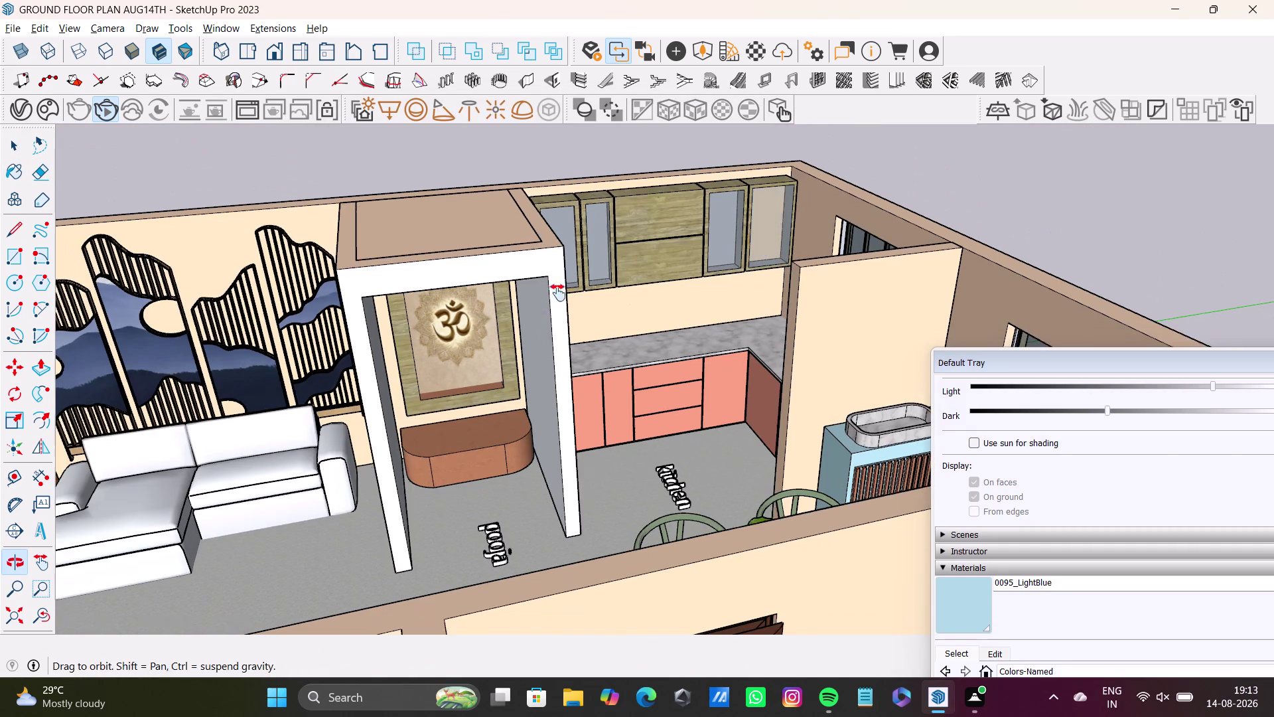
middle_drag(555, 293, 558, 292)
drag(1123, 366, 1118, 365)
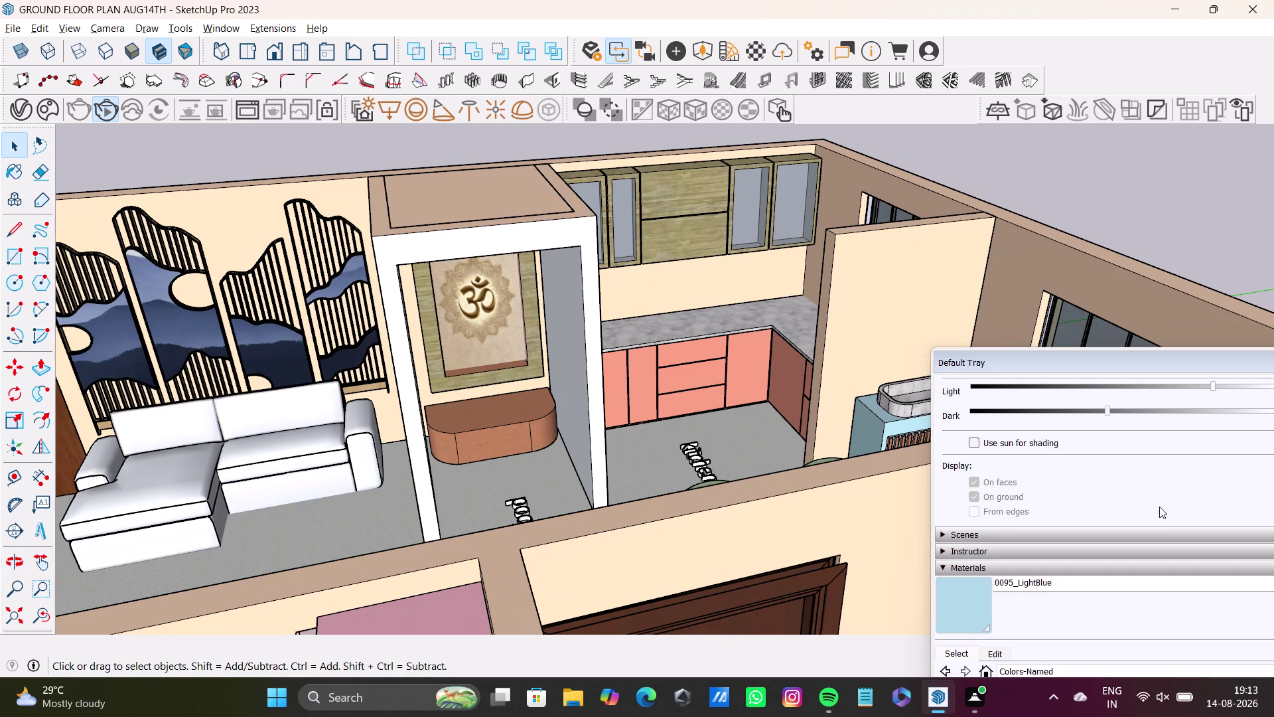
drag(1118, 365, 970, 101)
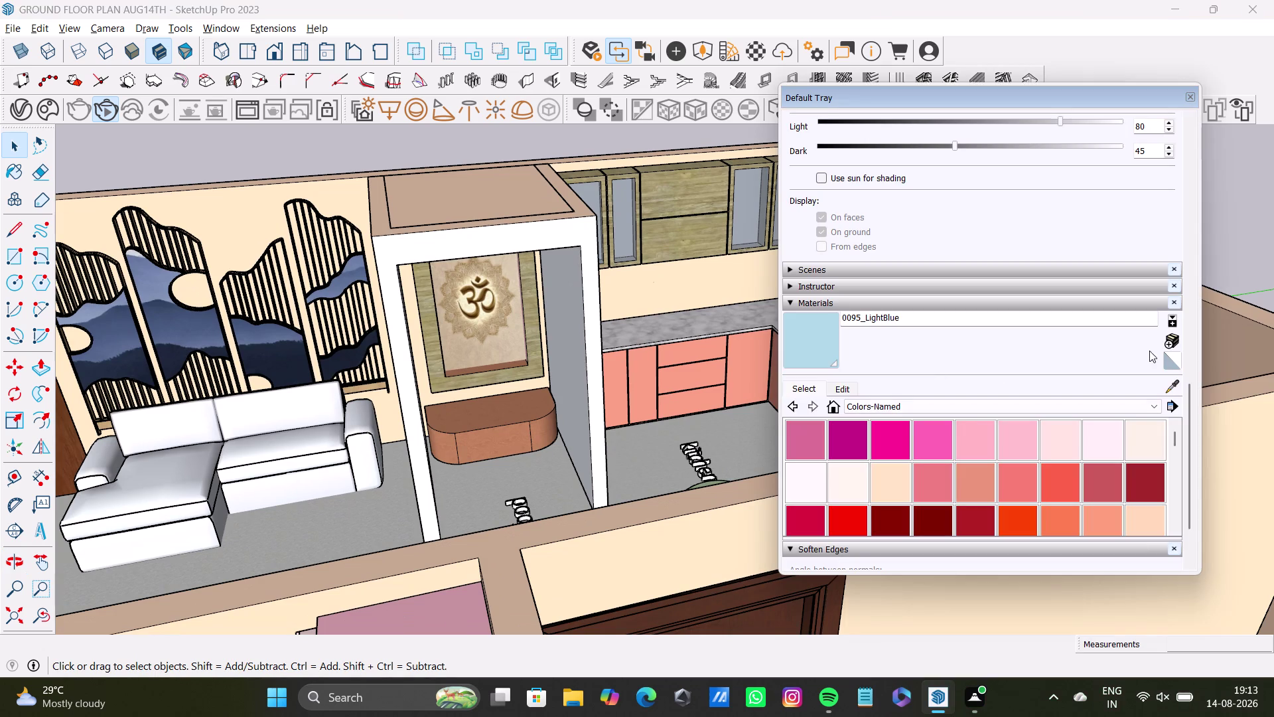
click(1172, 387)
Sample the 0027_PeachPuff wall colour with the eyedropper.
click(505, 203)
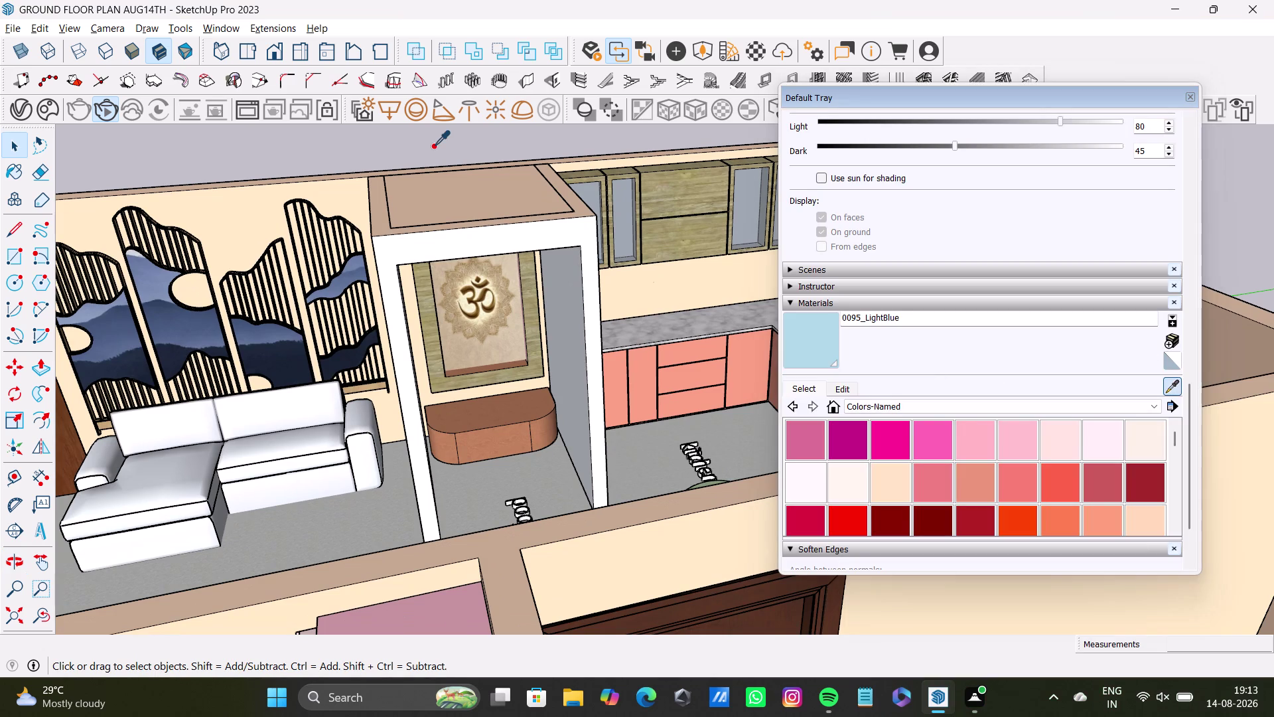
click(589, 254)
key(space)
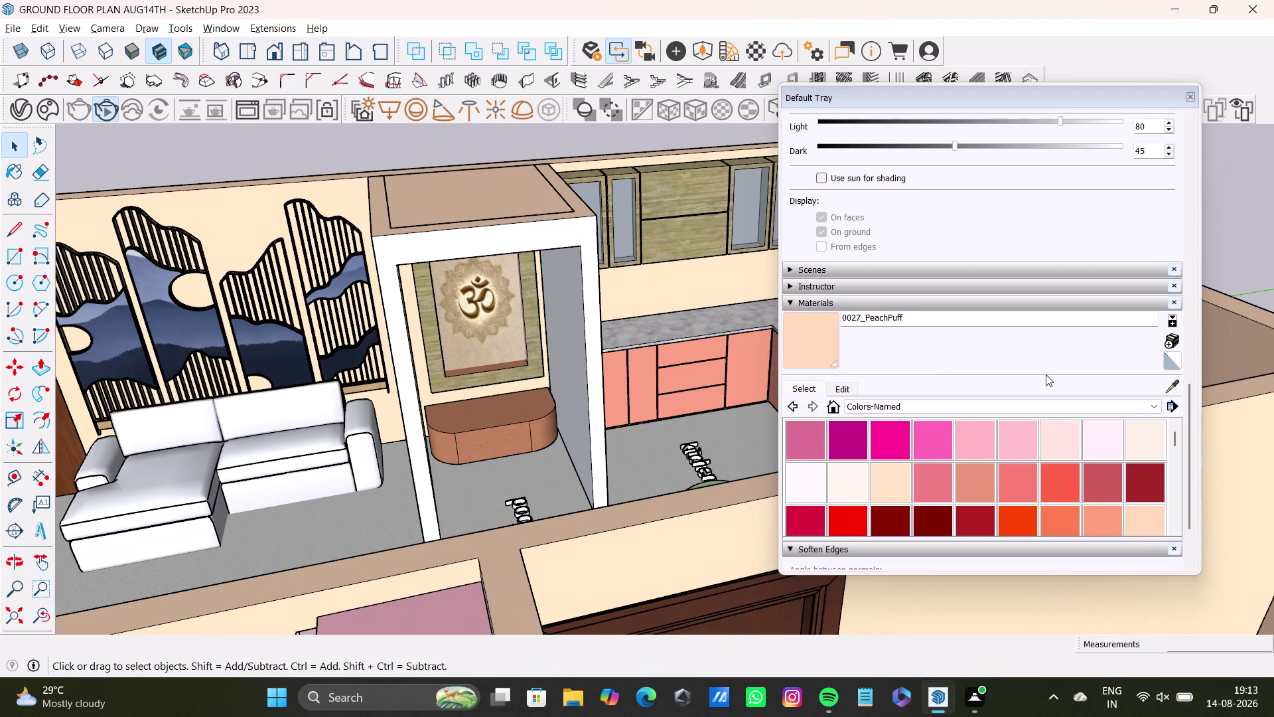
click(1173, 384)
click(452, 216)
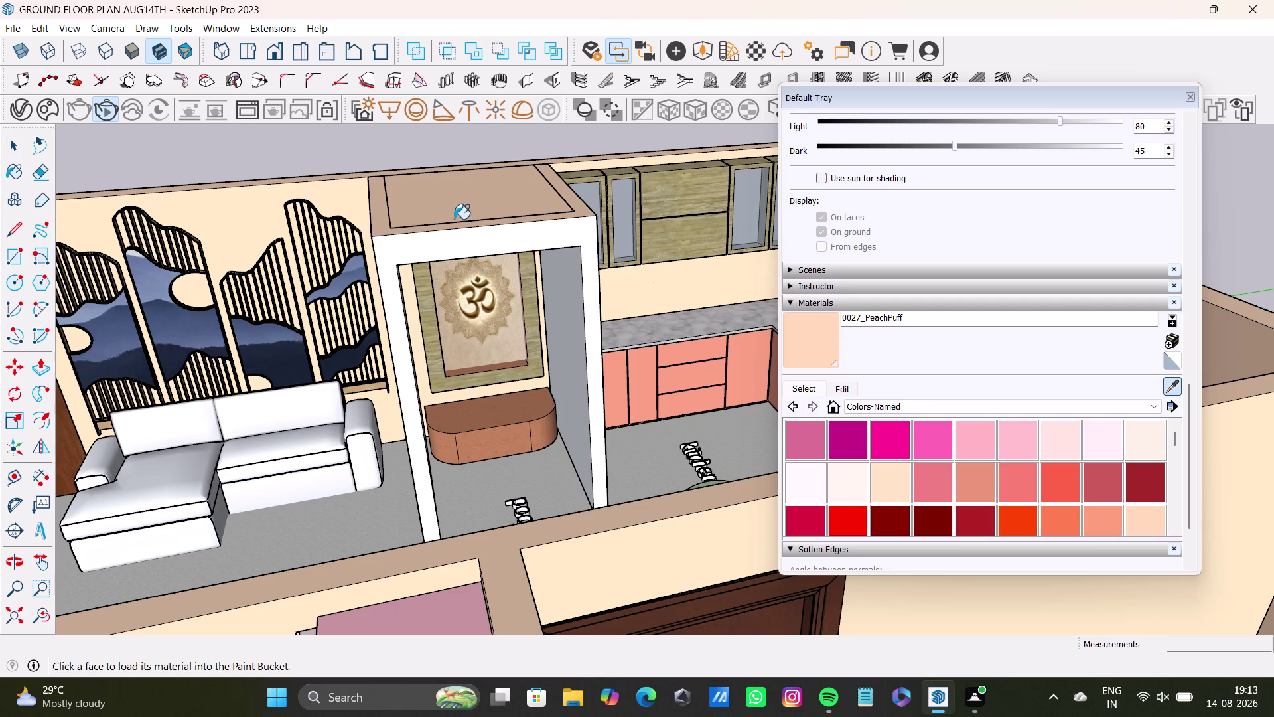
click(451, 243)
key(space)
Open the pooja frame group and select all its faces.
click(452, 246)
click(453, 248)
click(461, 248)
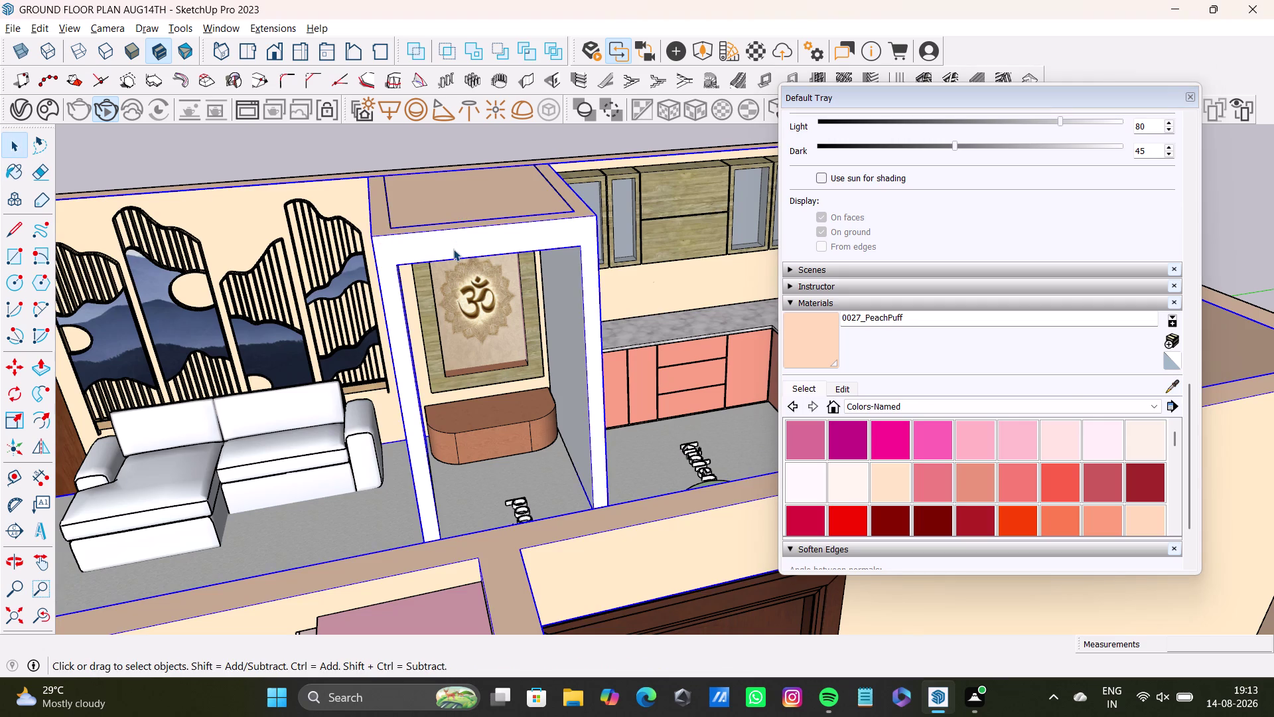
click(464, 248)
click(476, 245)
click(493, 245)
double_click(501, 245)
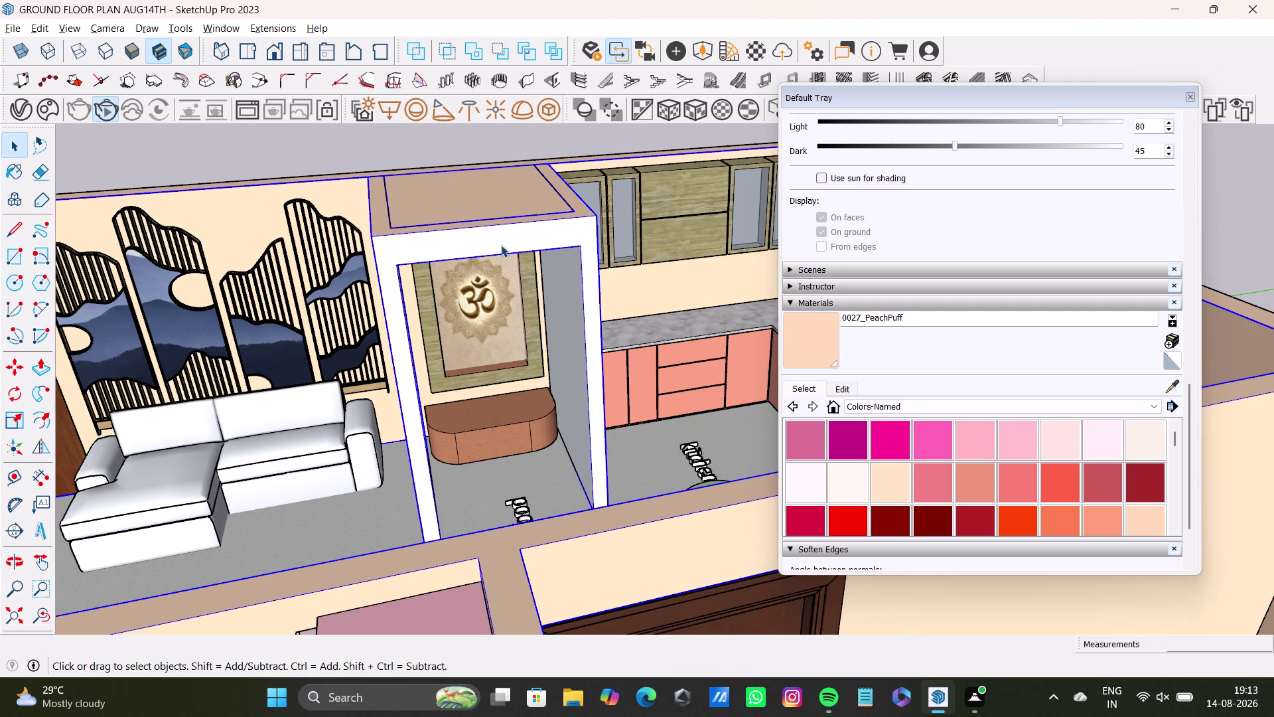
triple_click(508, 244)
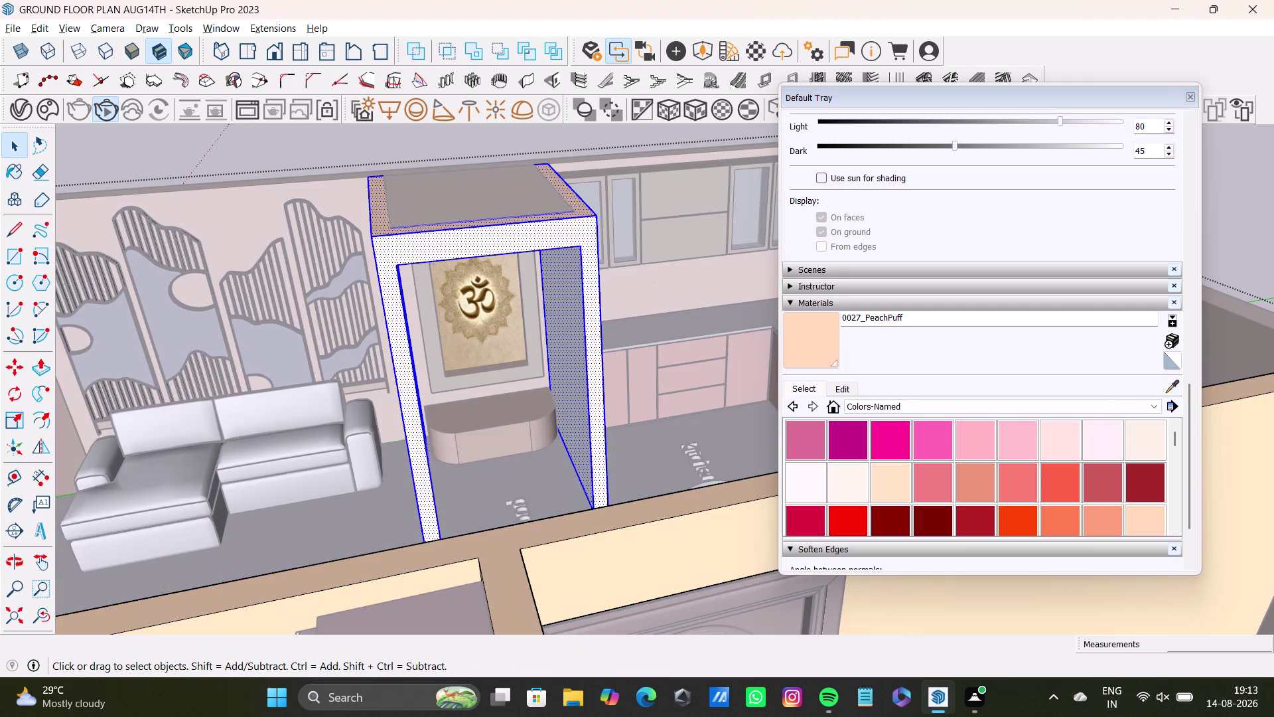
Paint the pooja frame faces 0027_PeachPuff and close the Default Tray.
click(820, 343)
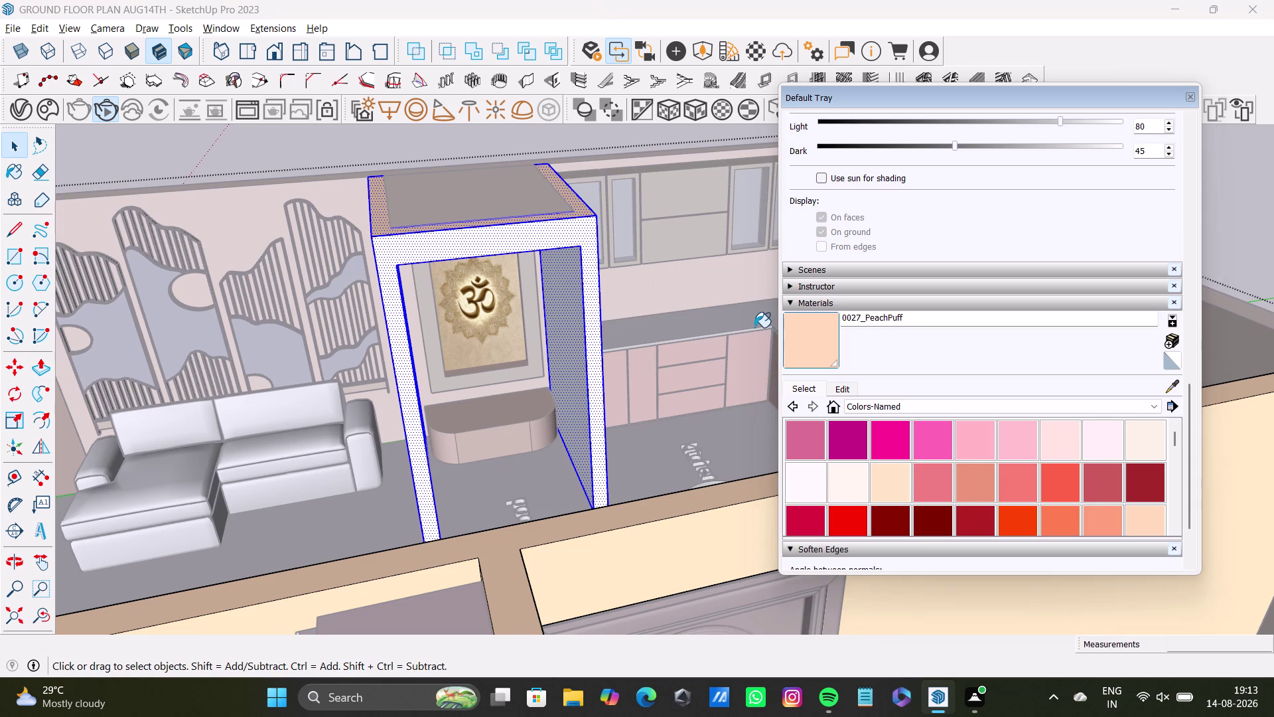
click(589, 237)
key(space)
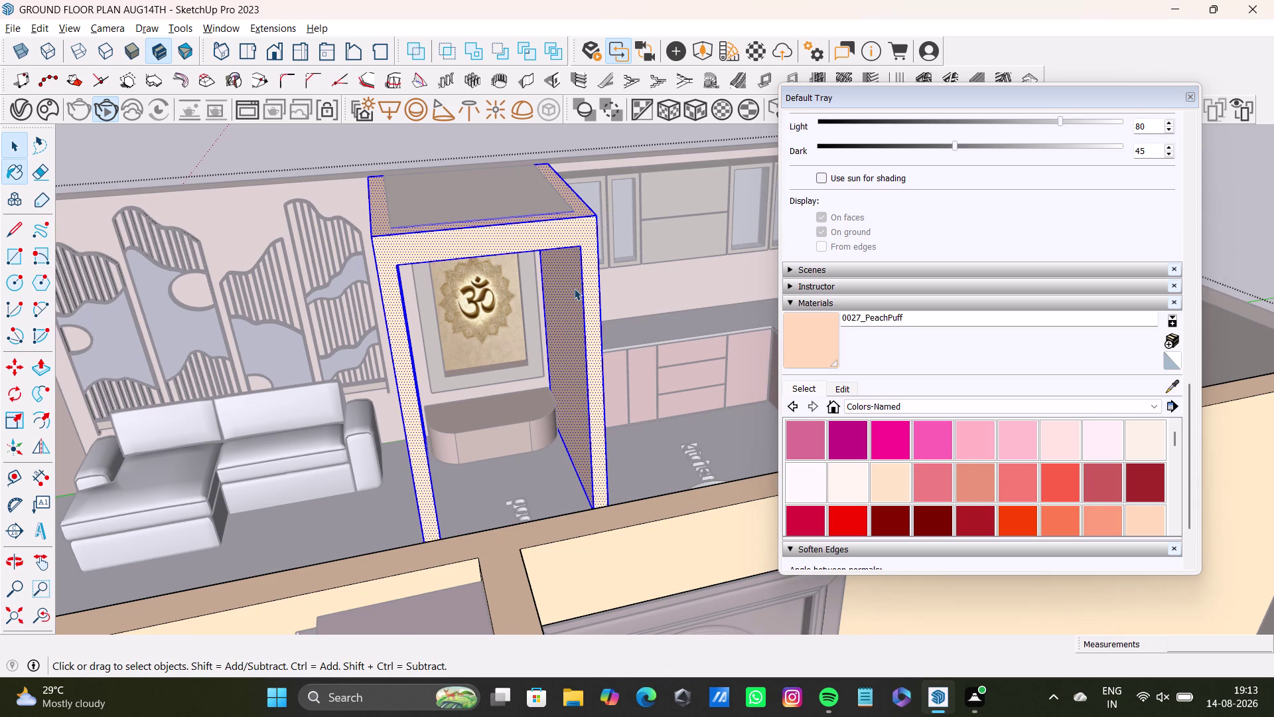
scroll(down, 3)
click(1188, 98)
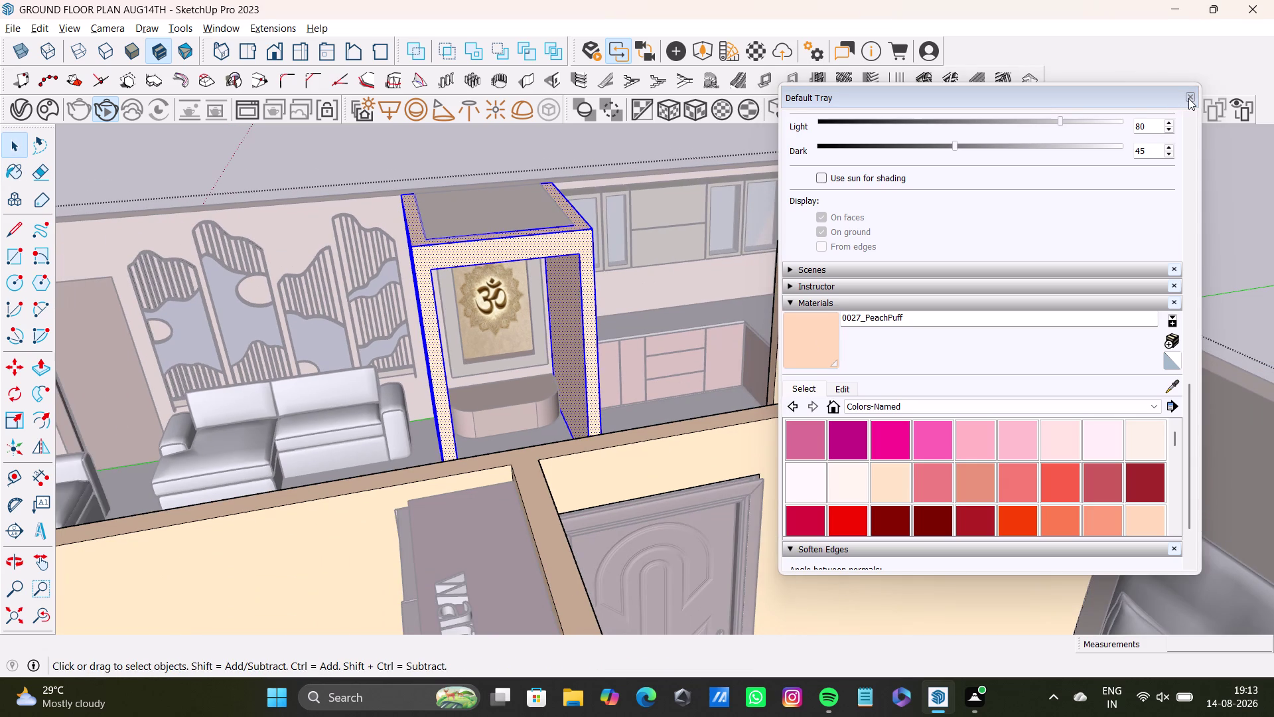
scroll(down, 3)
key(space)
click(1028, 226)
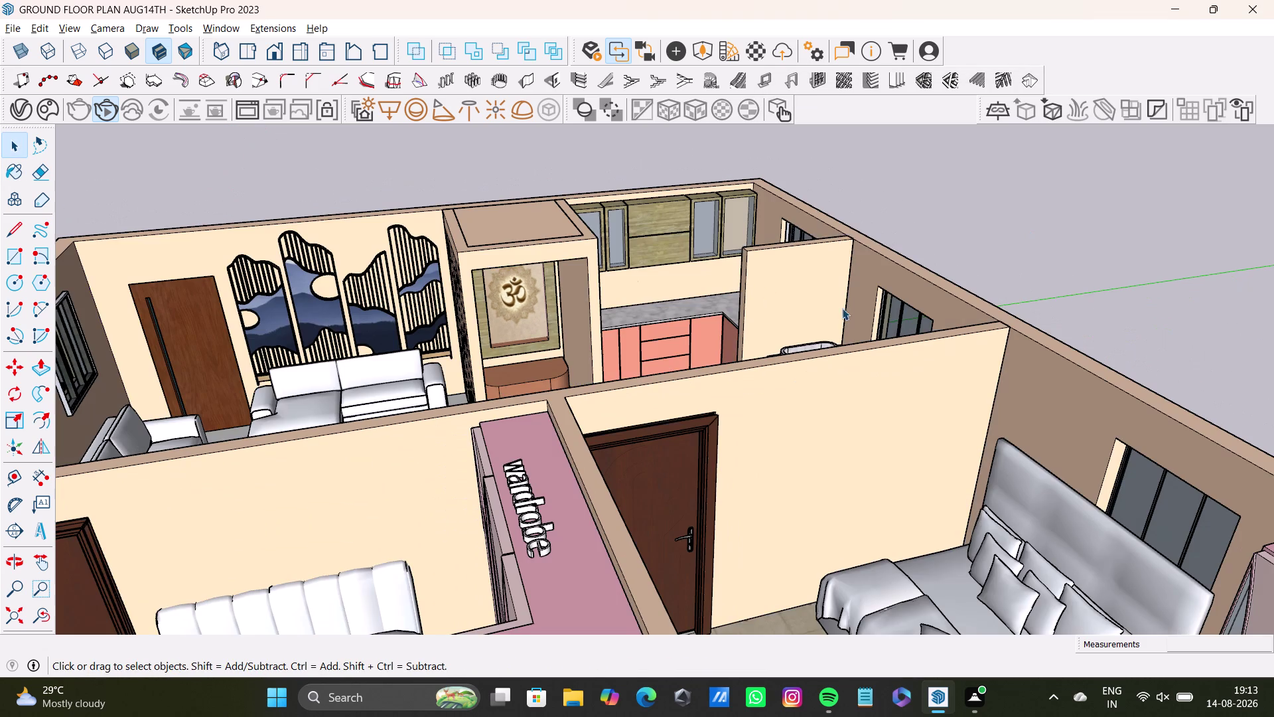
middle_drag(796, 316, 804, 397)
middle_drag(804, 409, 804, 494)
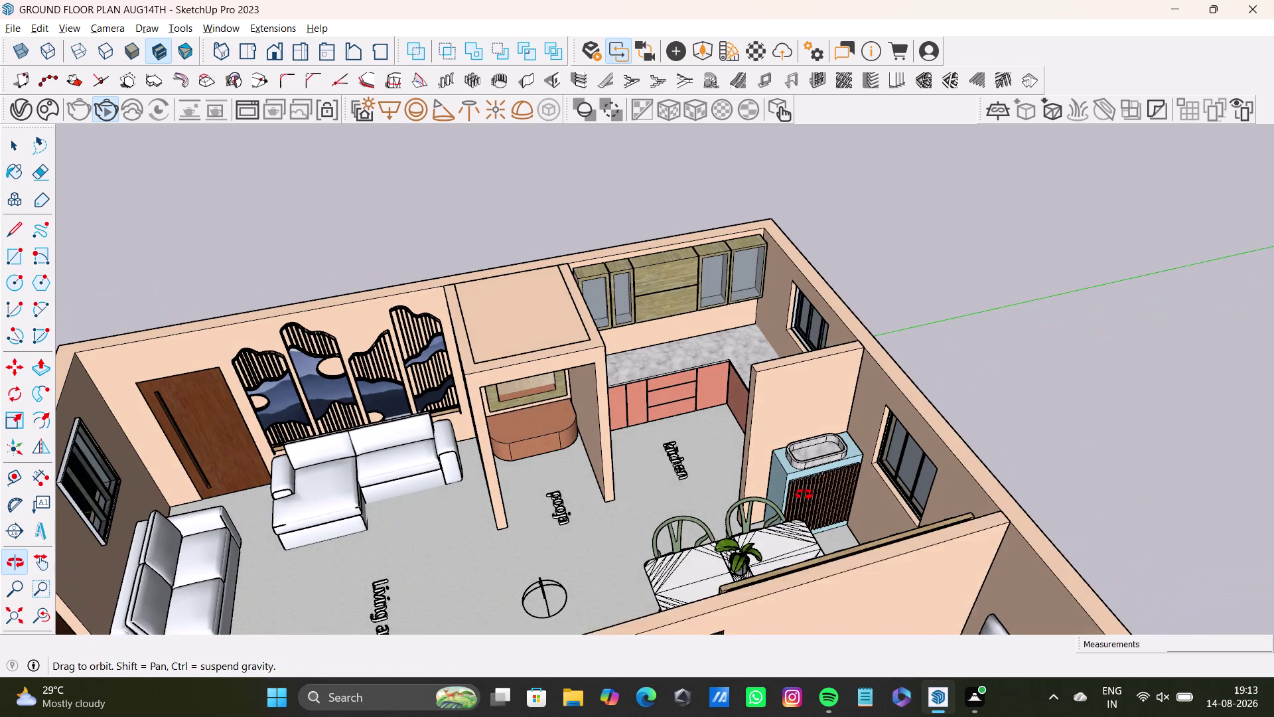
middle_drag(805, 494, 920, 421)
middle_drag(898, 432, 843, 361)
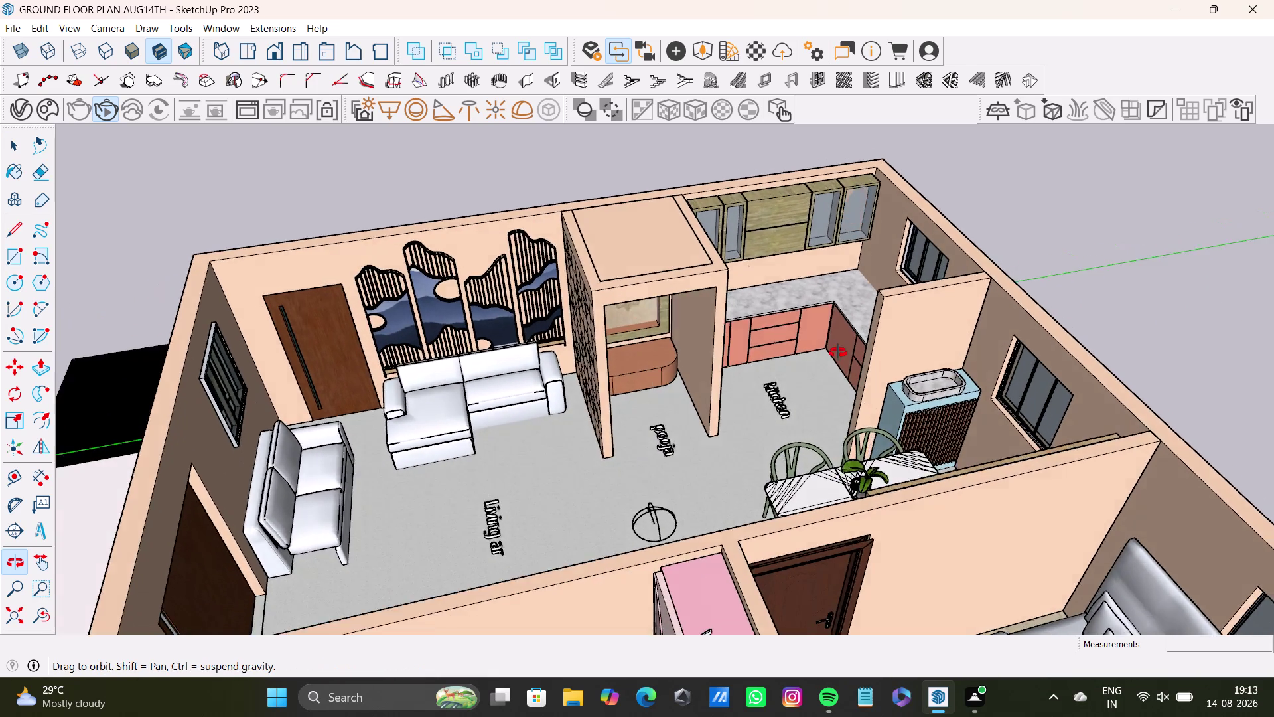
middle_drag(844, 361, 735, 397)
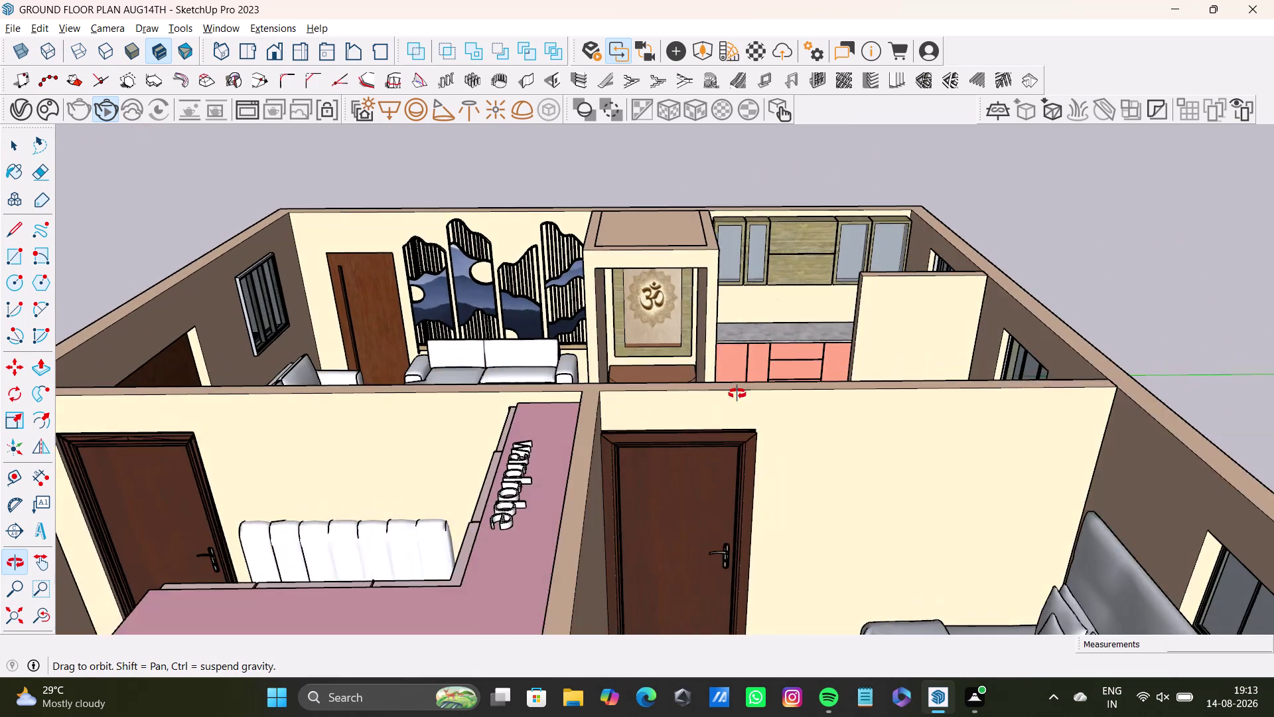
middle_drag(735, 397, 732, 375)
scroll(up, 3)
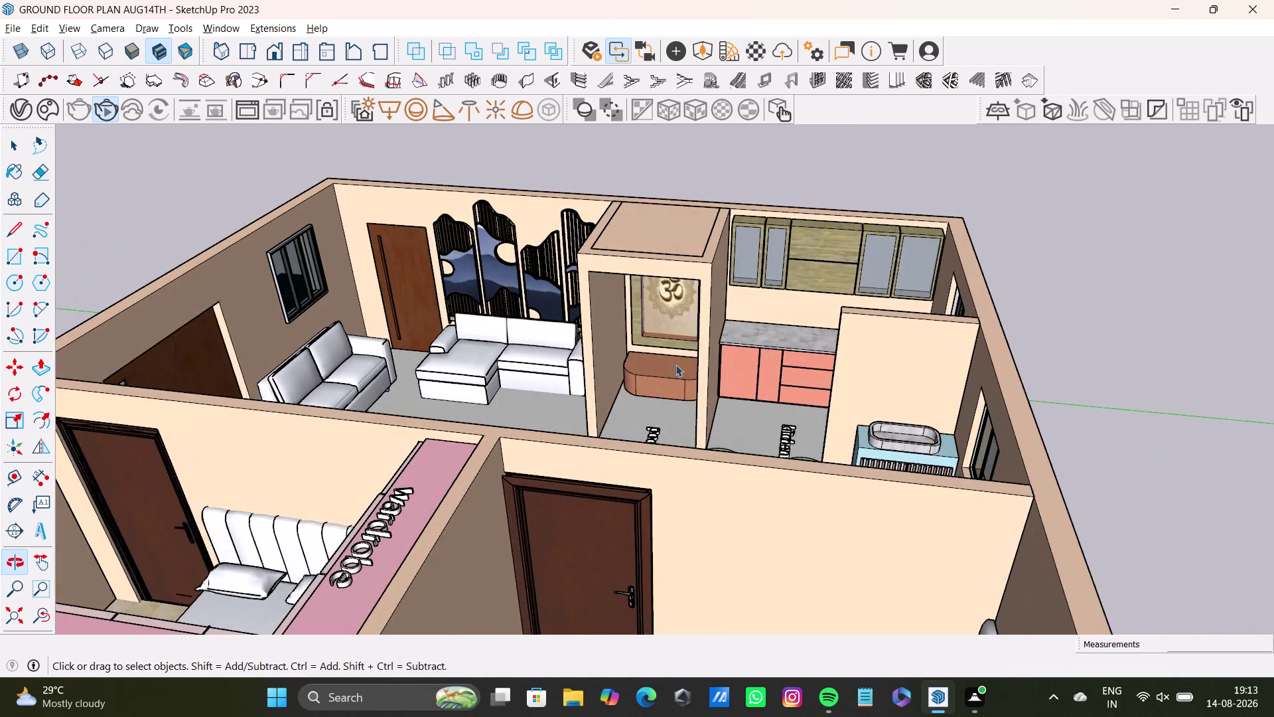
scroll(up, 3)
middle_drag(675, 365, 699, 398)
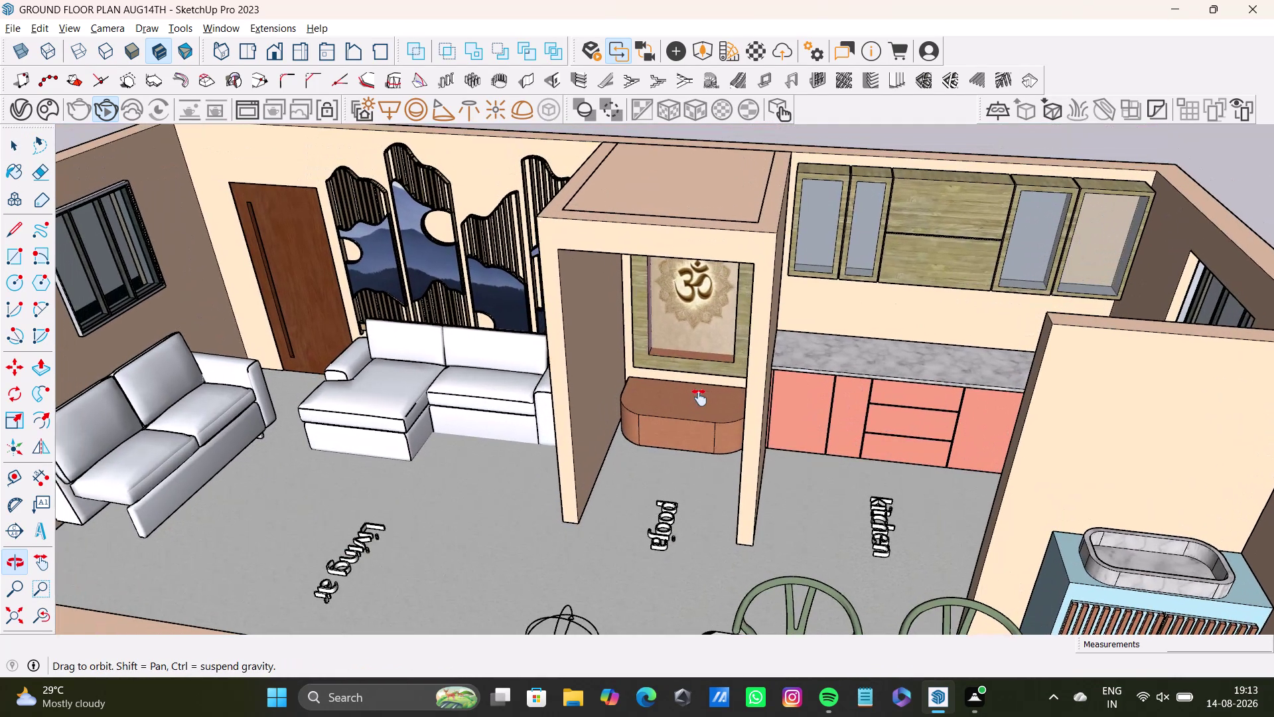
middle_drag(699, 398, 711, 395)
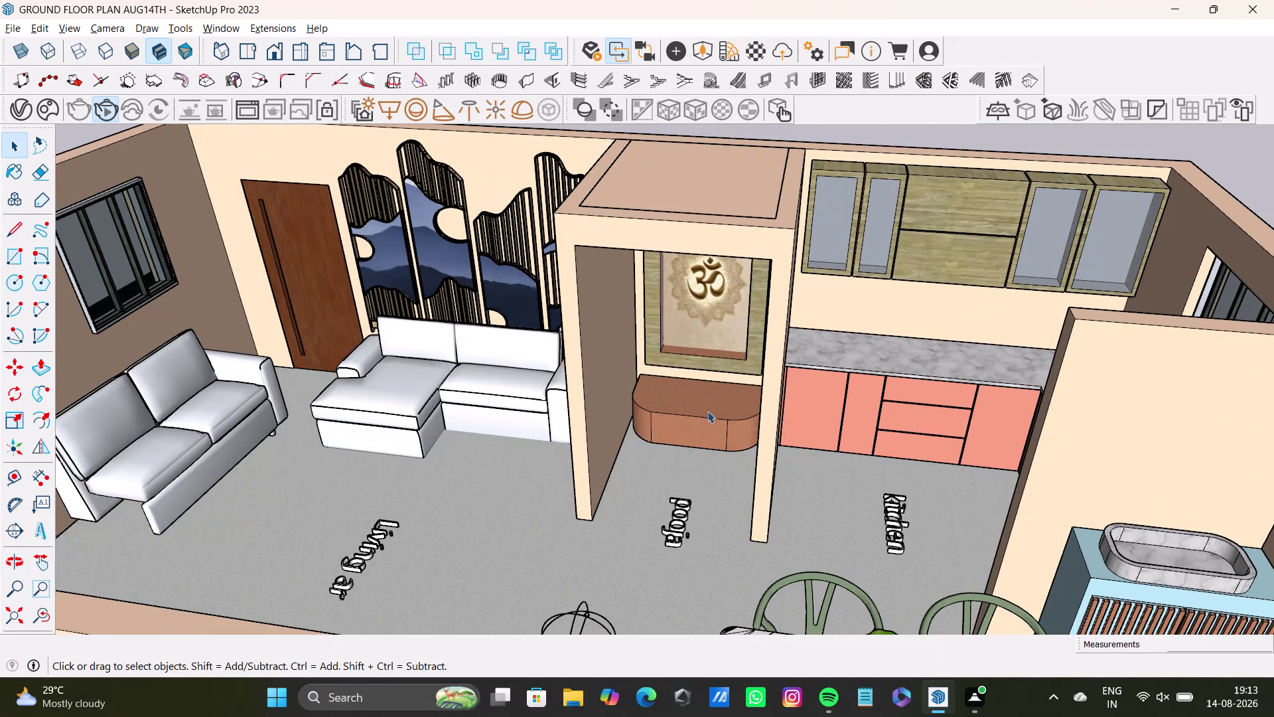
middle_drag(760, 439, 770, 414)
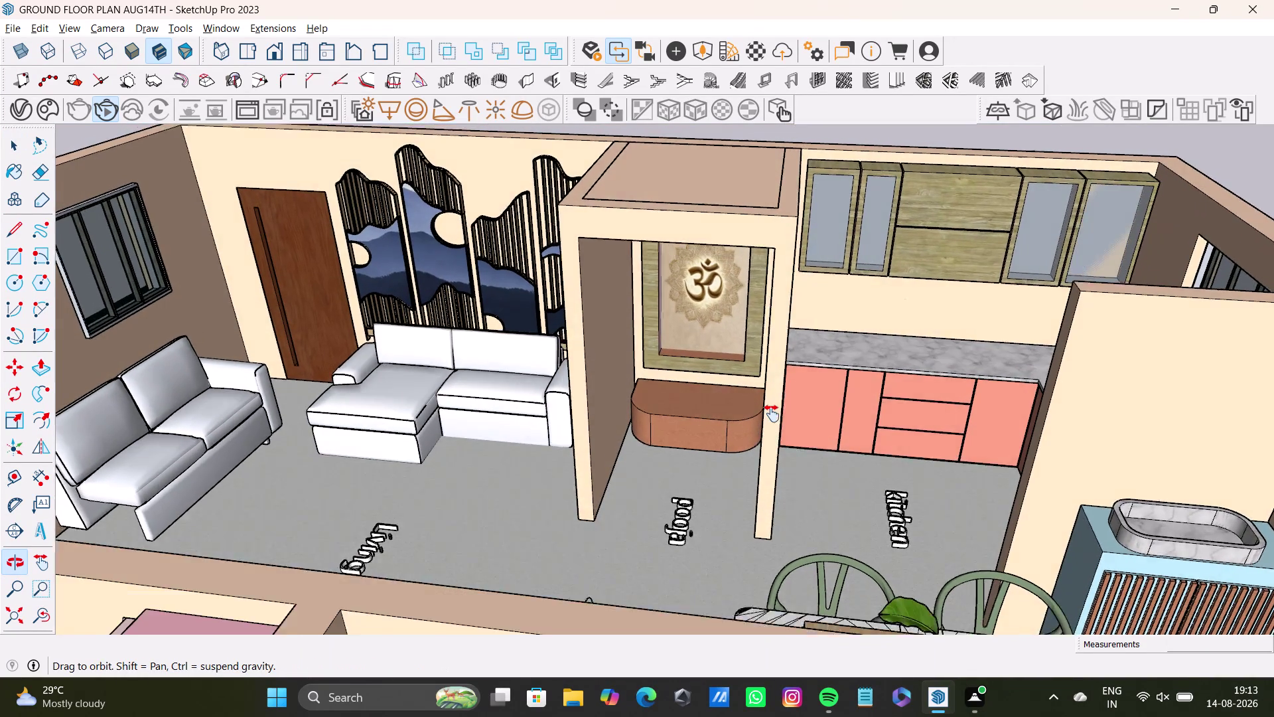
middle_drag(771, 414, 745, 404)
middle_drag(811, 480, 860, 475)
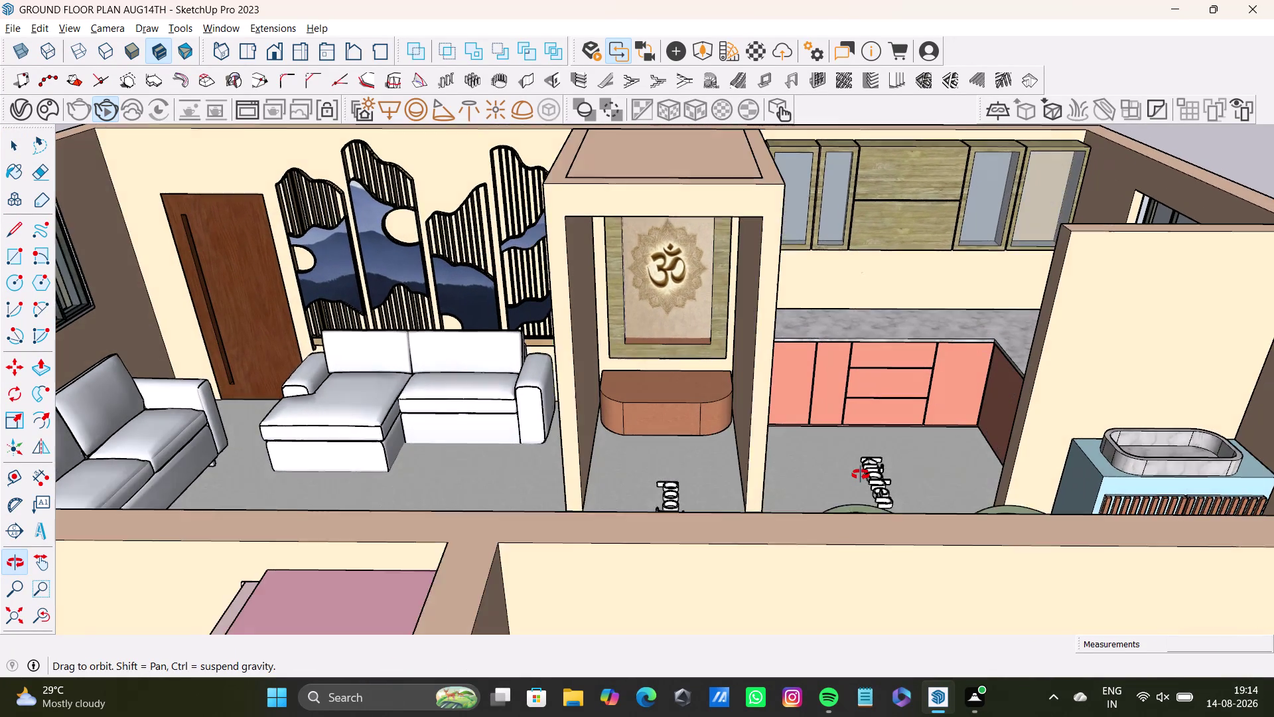
middle_drag(861, 475, 864, 497)
middle_drag(867, 486, 857, 453)
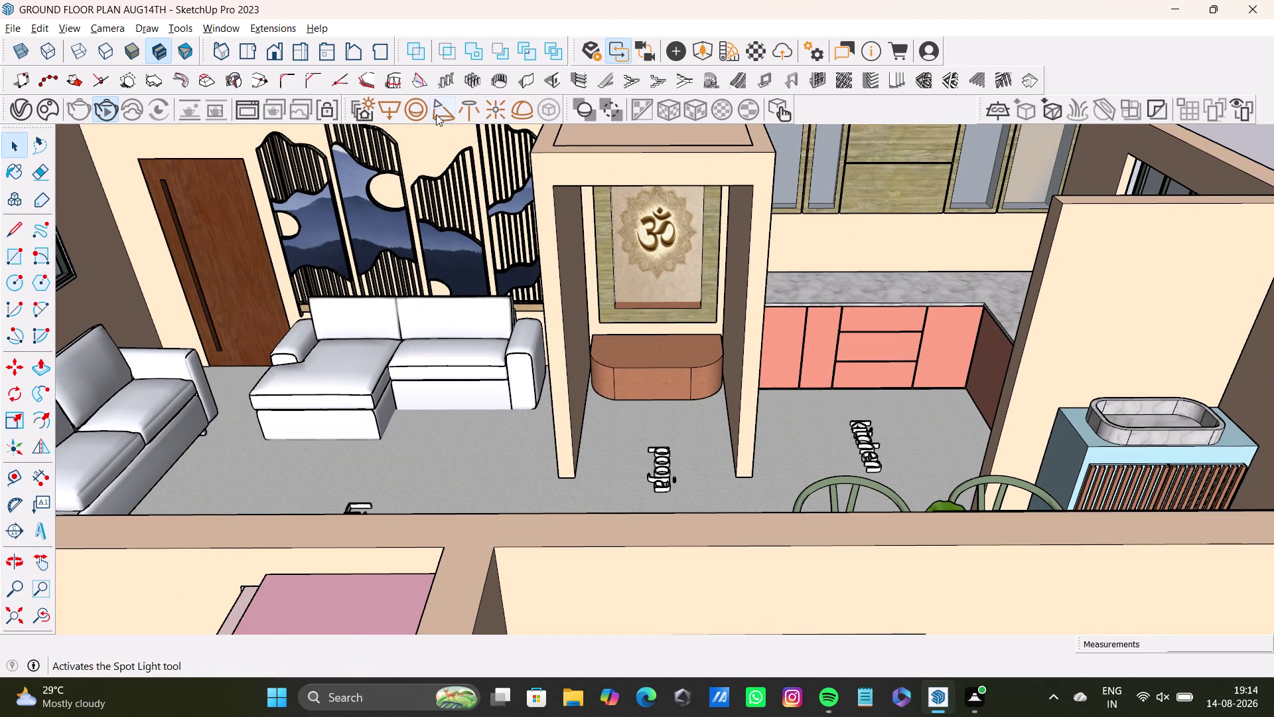
Start the spot light tool and zoom in to a front view of the Om panel.
click(499, 112)
scroll(up, 3)
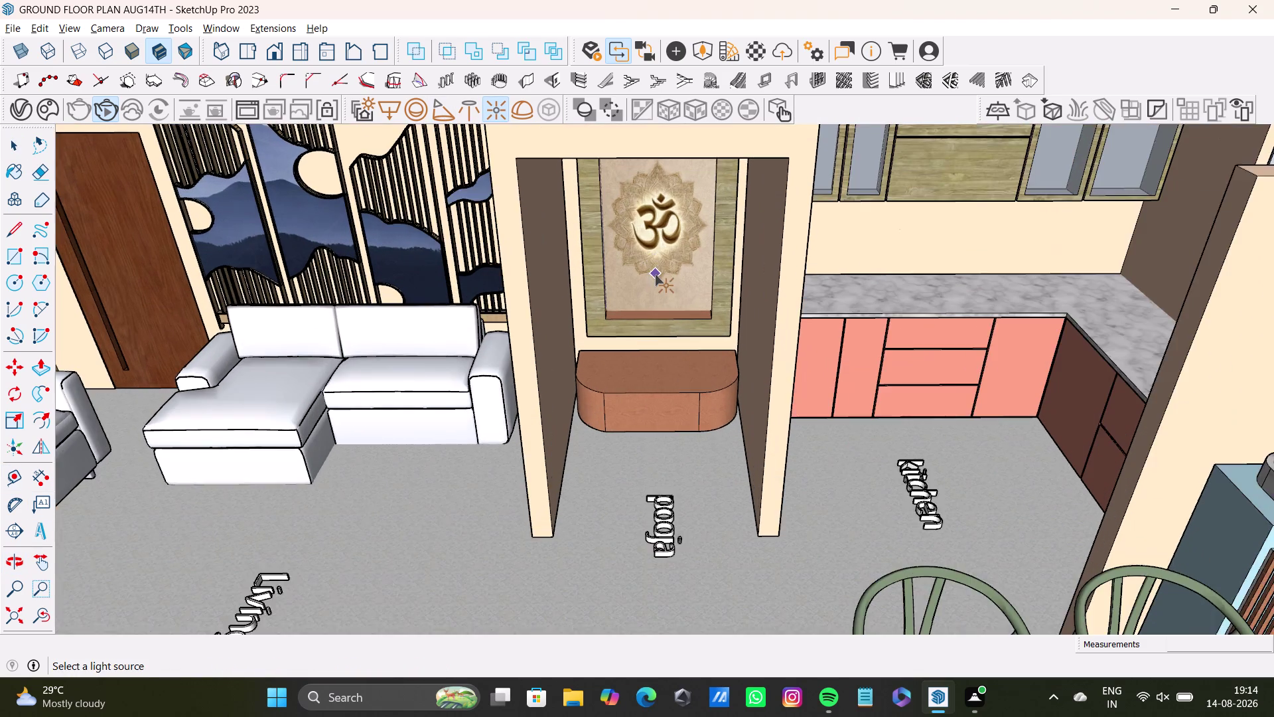
middle_drag(655, 274, 621, 402)
middle_drag(623, 409, 629, 318)
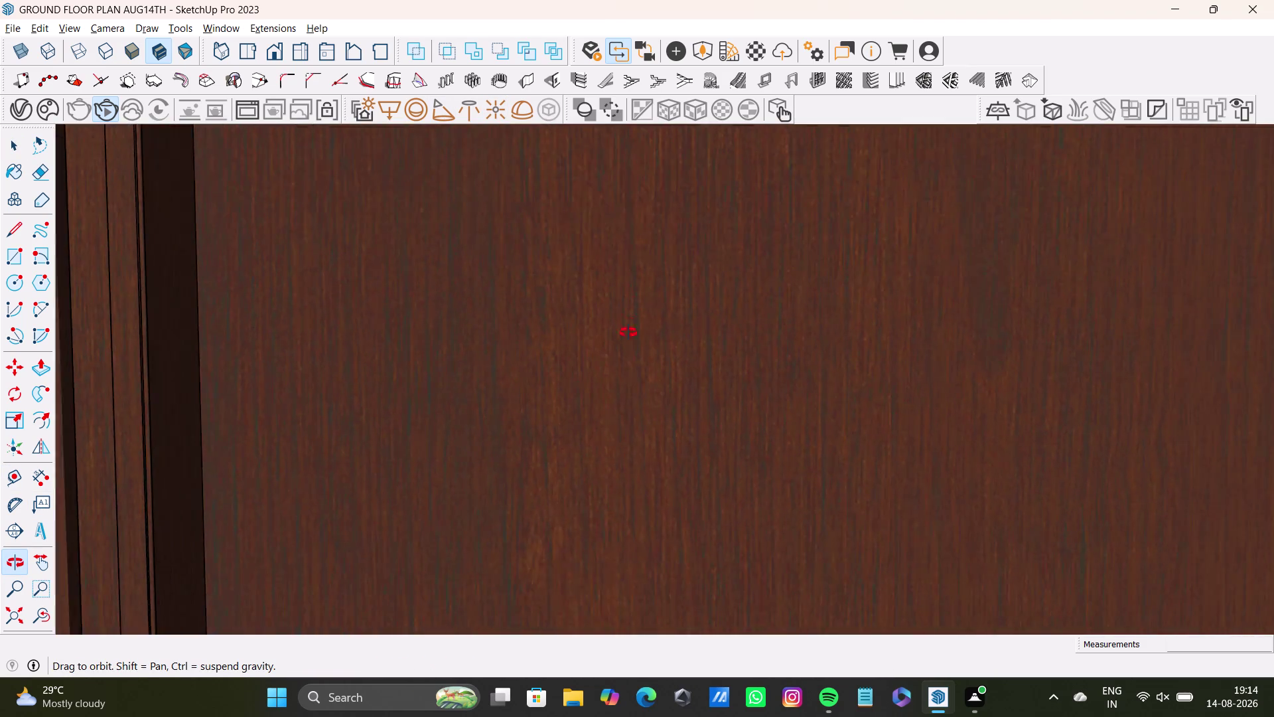
middle_drag(629, 318, 631, 436)
scroll(up, 3)
middle_click(640, 387)
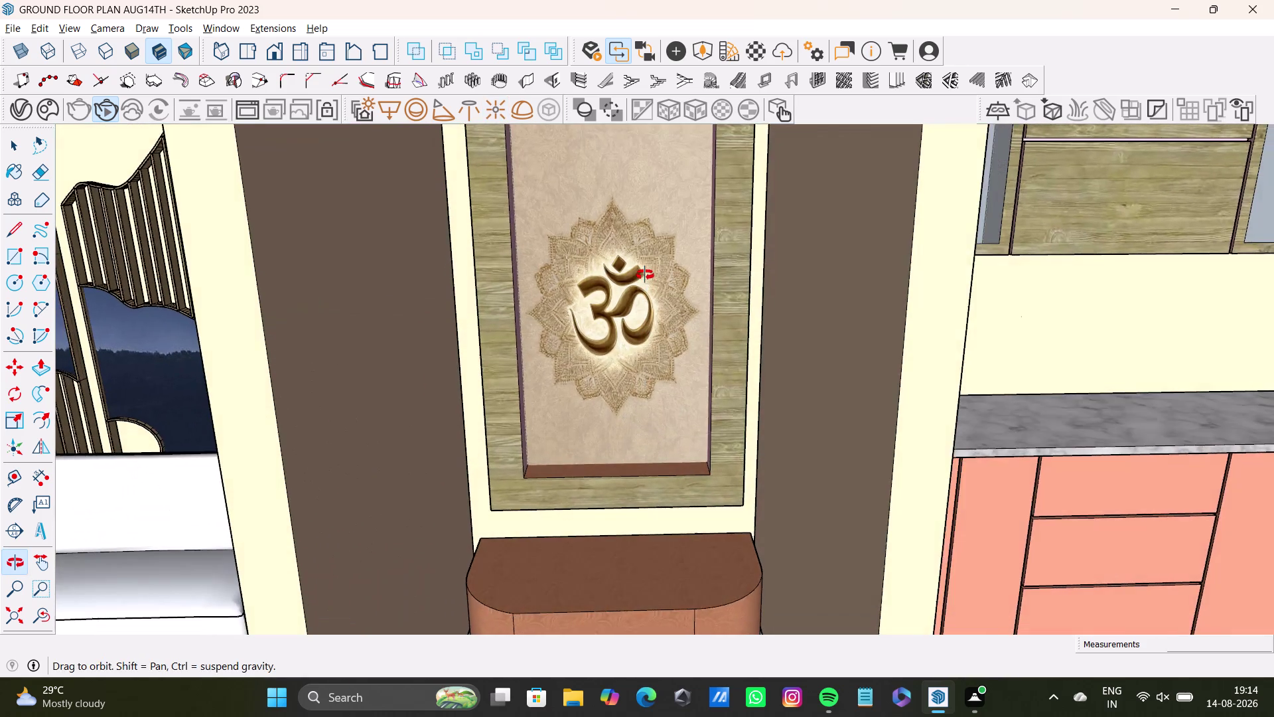
middle_drag(660, 351, 660, 278)
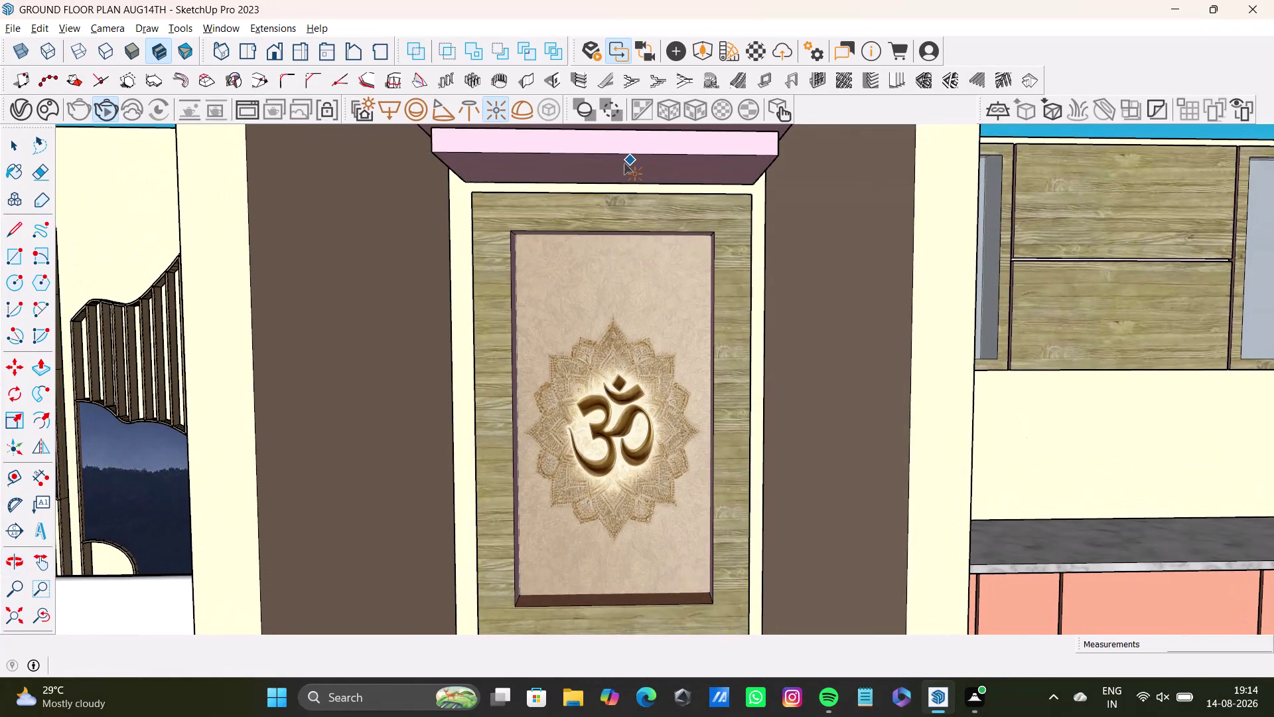
Place a spot light under the pooja top and move it onto the Om panel.
click(624, 163)
key(space)
click(624, 168)
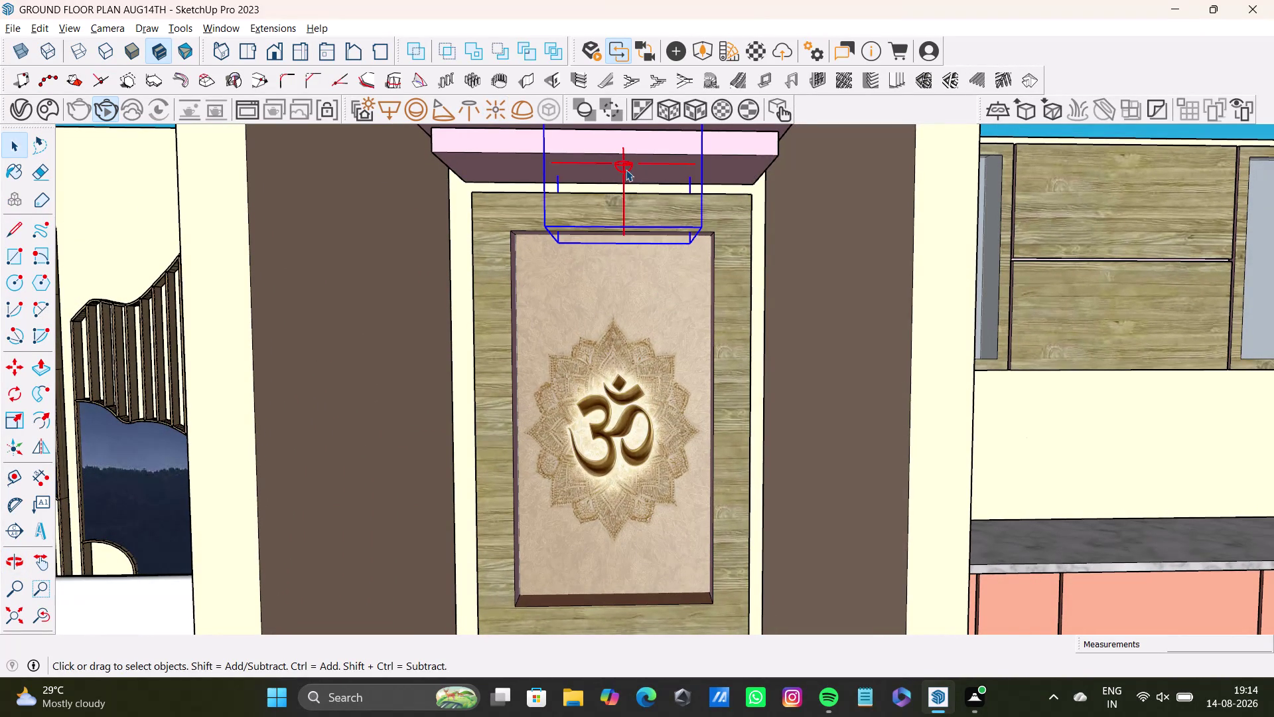
key(m)
drag(625, 169, 629, 201)
middle_drag(679, 275, 641, 321)
click(613, 201)
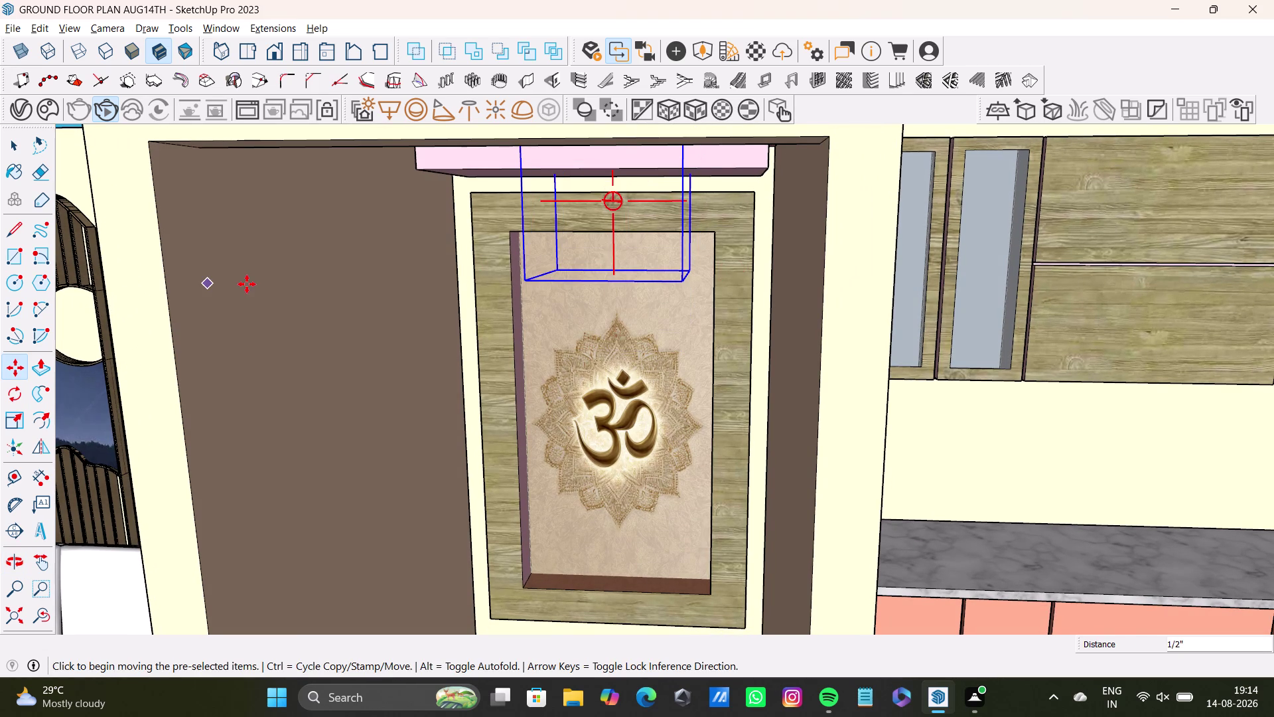
Save the model, then start and cancel a further spot light move.
scroll(down, 3)
scroll(down, 3)
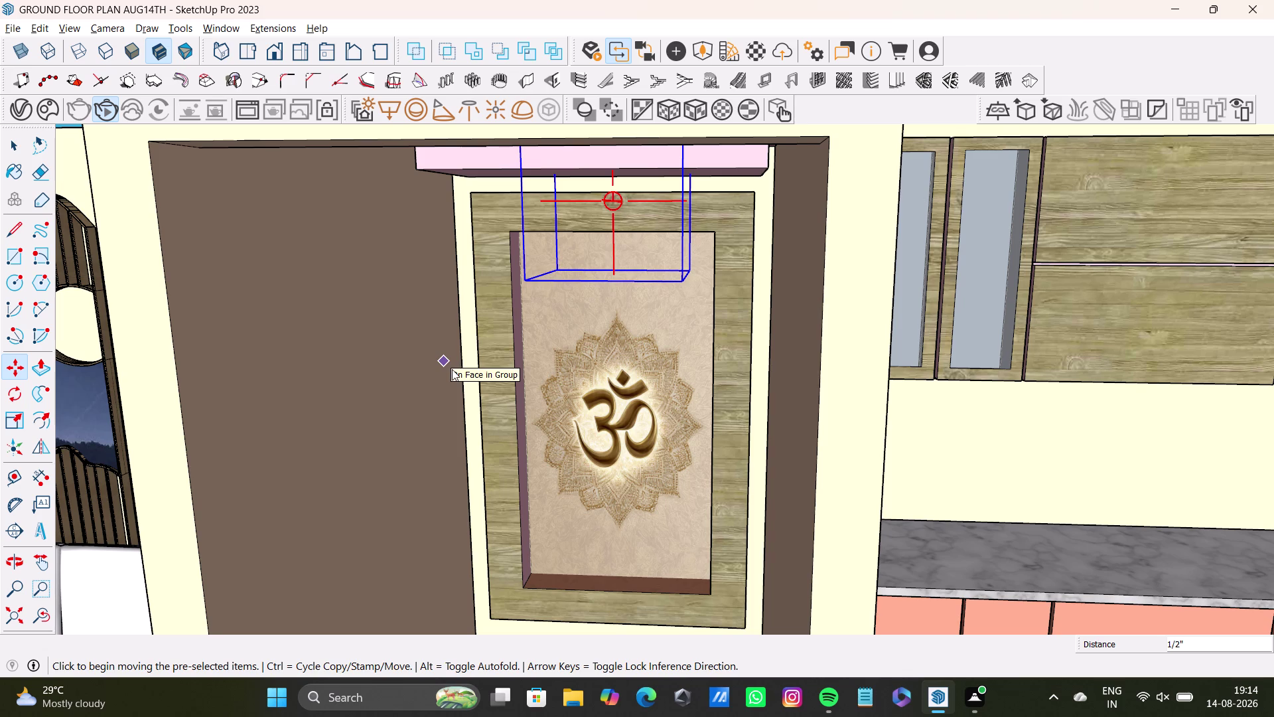
scroll(down, 3)
key(ctrl+s)
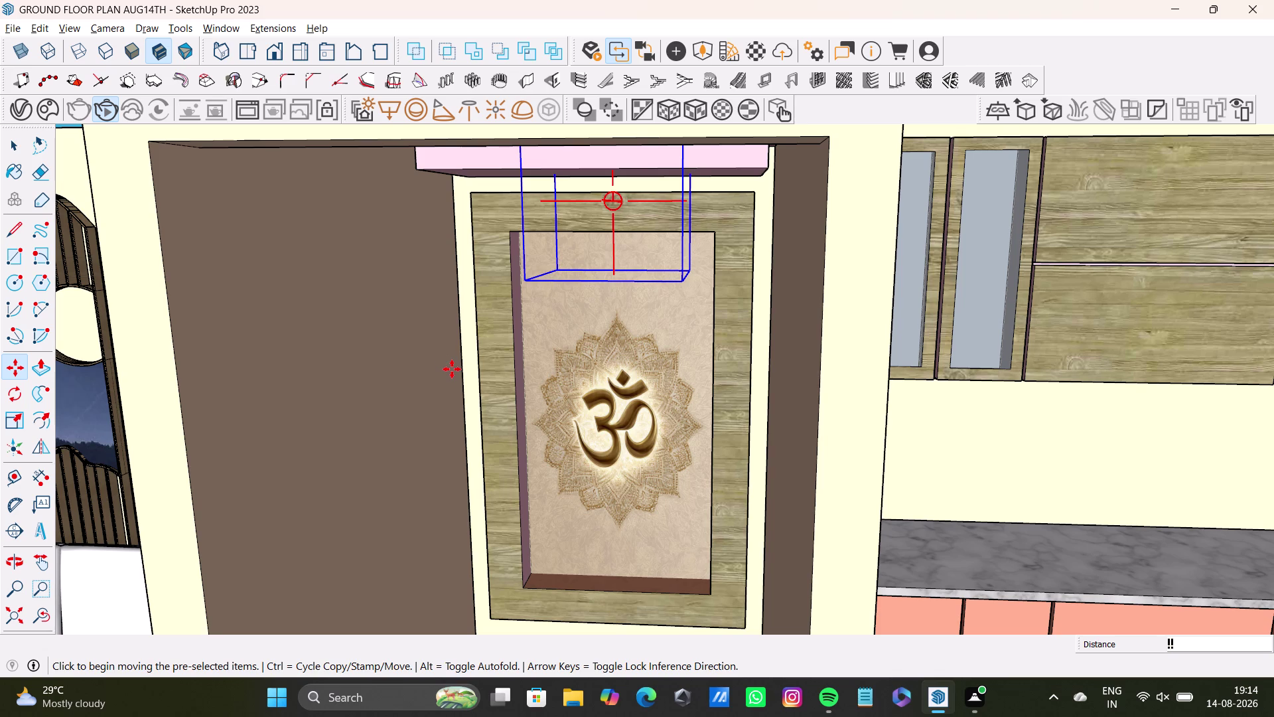
scroll(down, 3)
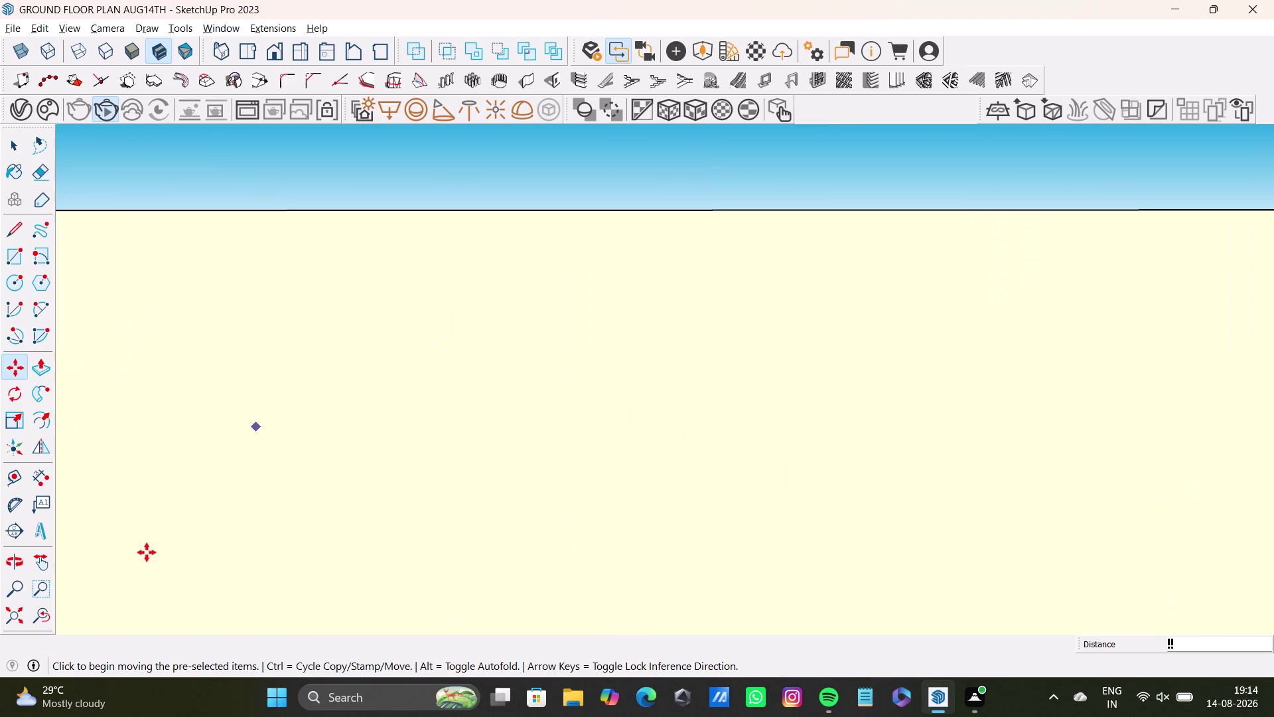
click(57, 622)
click(48, 620)
scroll(down, 3)
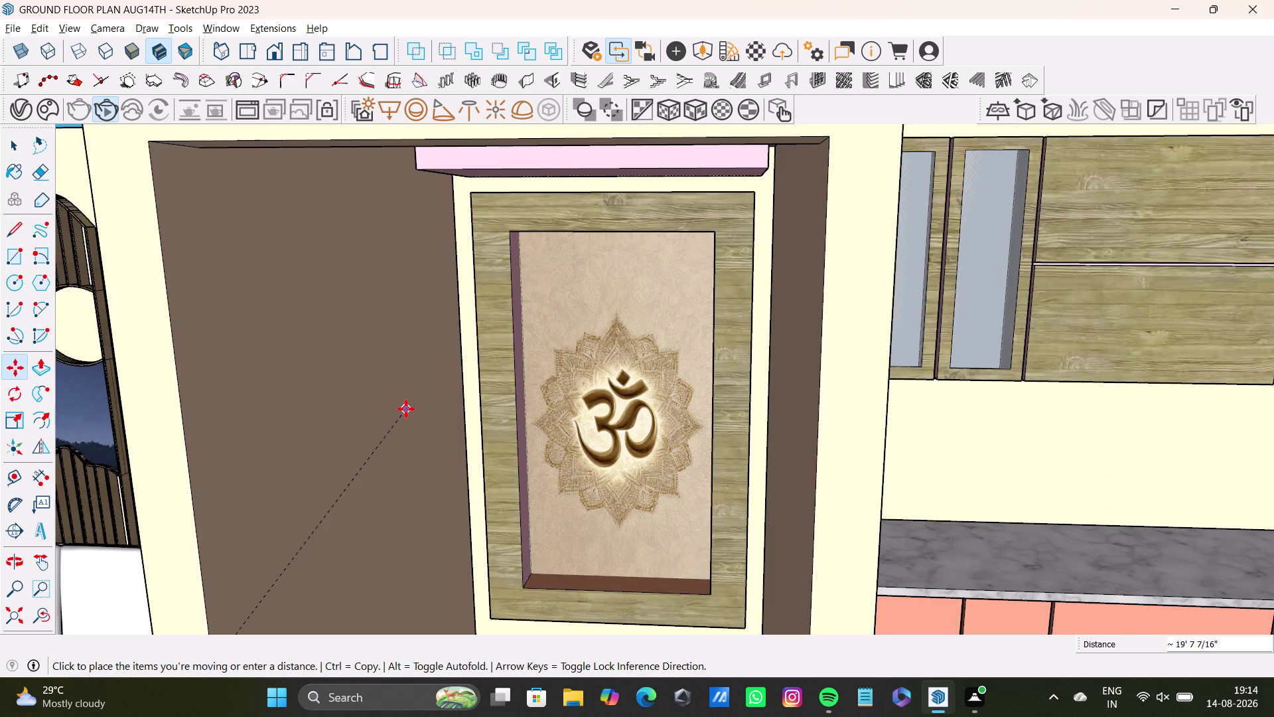
middle_drag(545, 375, 531, 303)
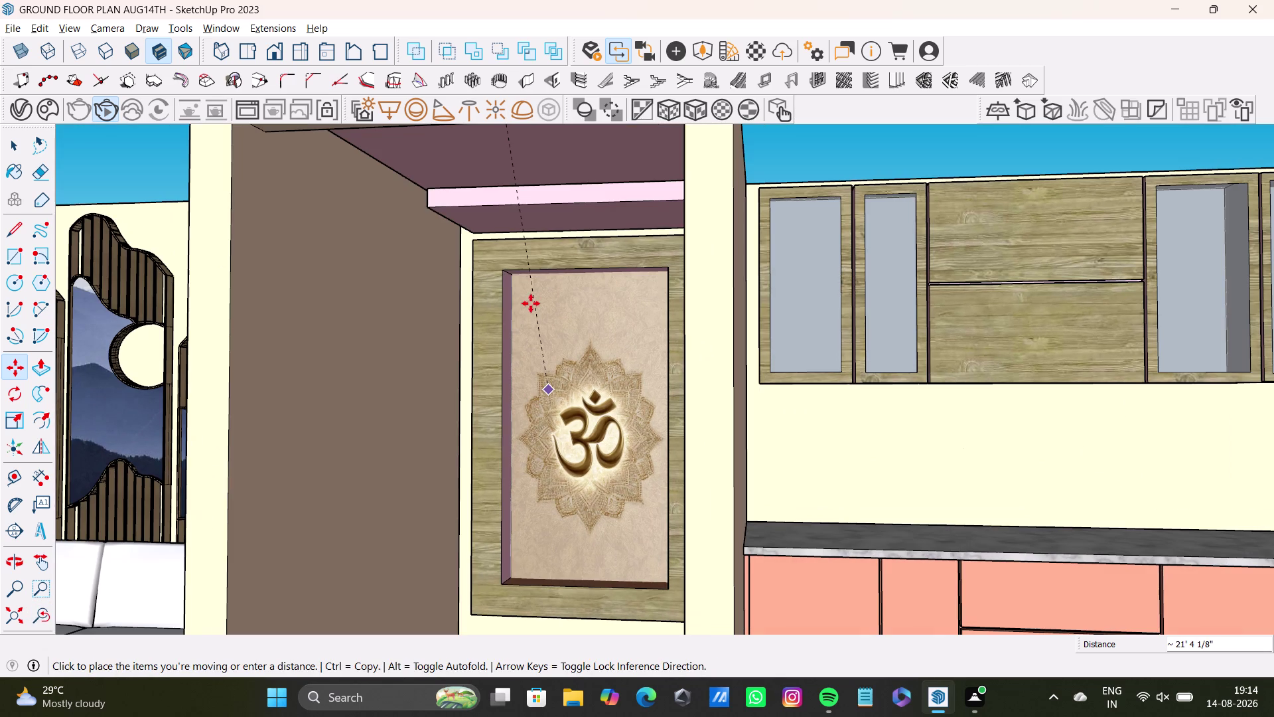
key(space)
scroll(down, 3)
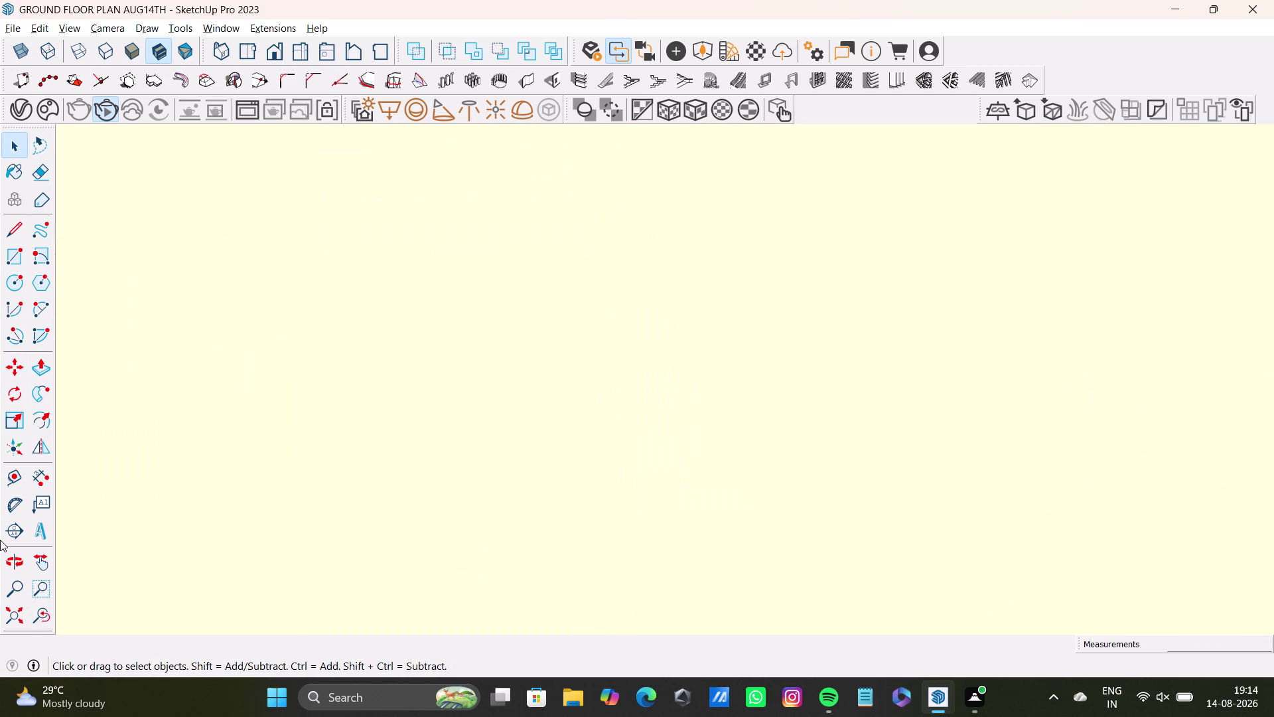
click(40, 628)
Orbit back from the Om panel to frame the pooja unit, sofa and kitchen.
middle_drag(415, 453, 434, 462)
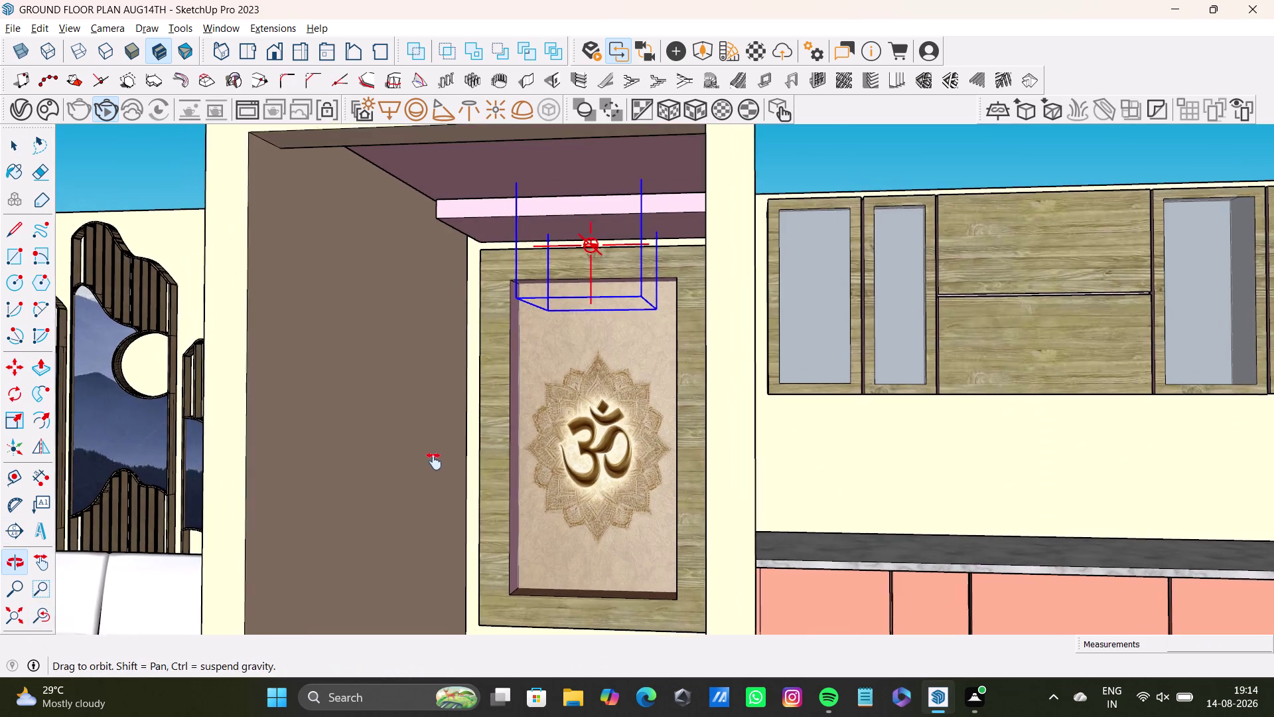
middle_drag(433, 462, 434, 461)
scroll(down, 3)
scroll(down, 3)
middle_drag(440, 459, 530, 449)
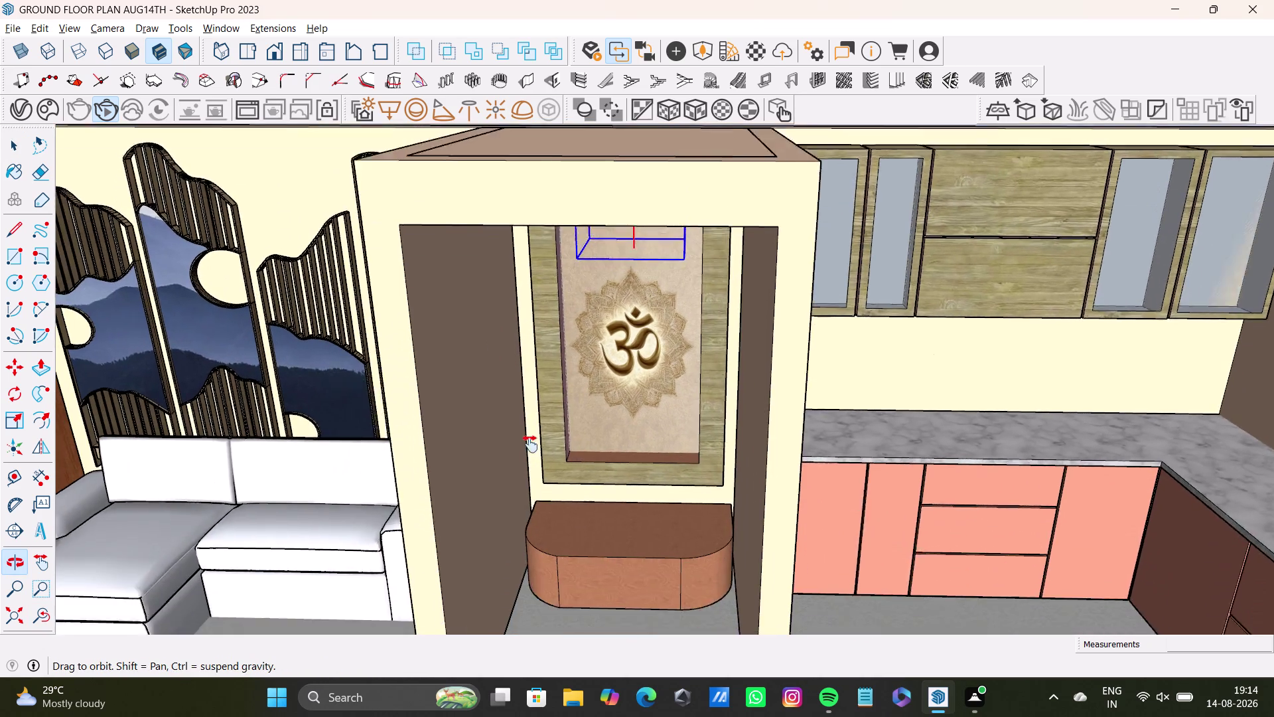
middle_drag(530, 449, 530, 438)
scroll(down, 3)
middle_click(537, 436)
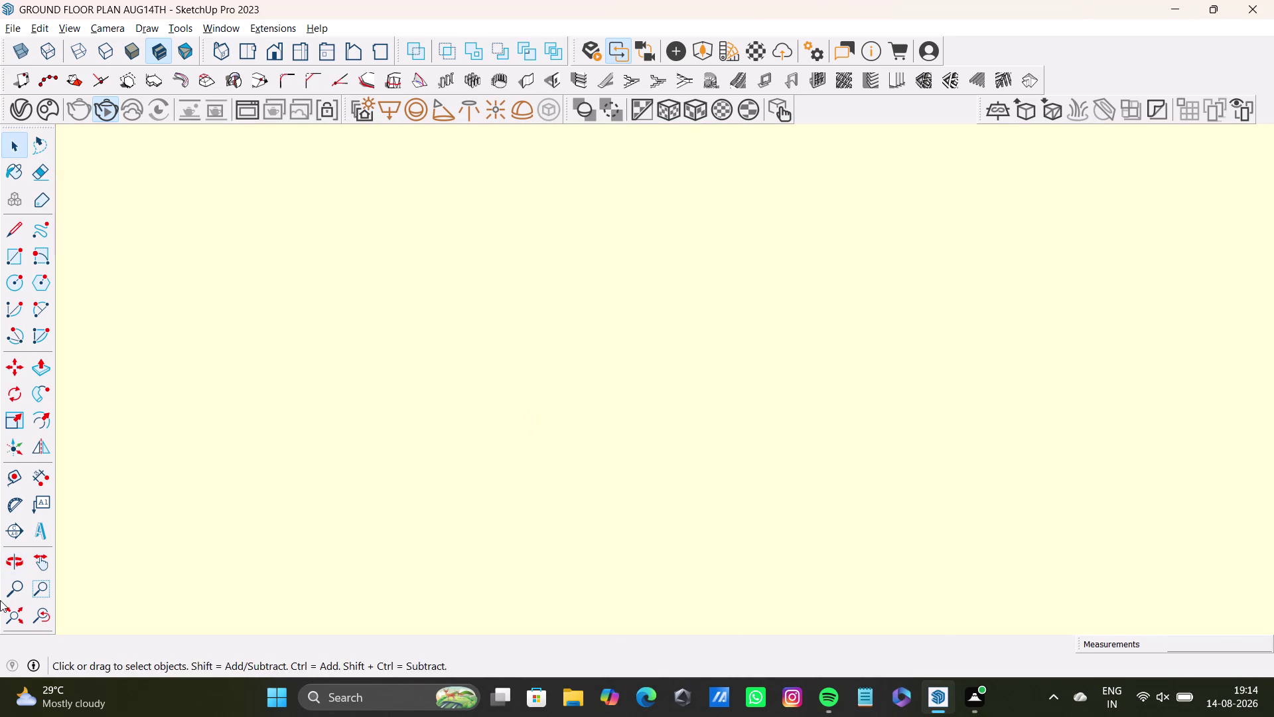
click(43, 624)
middle_drag(466, 429, 462, 378)
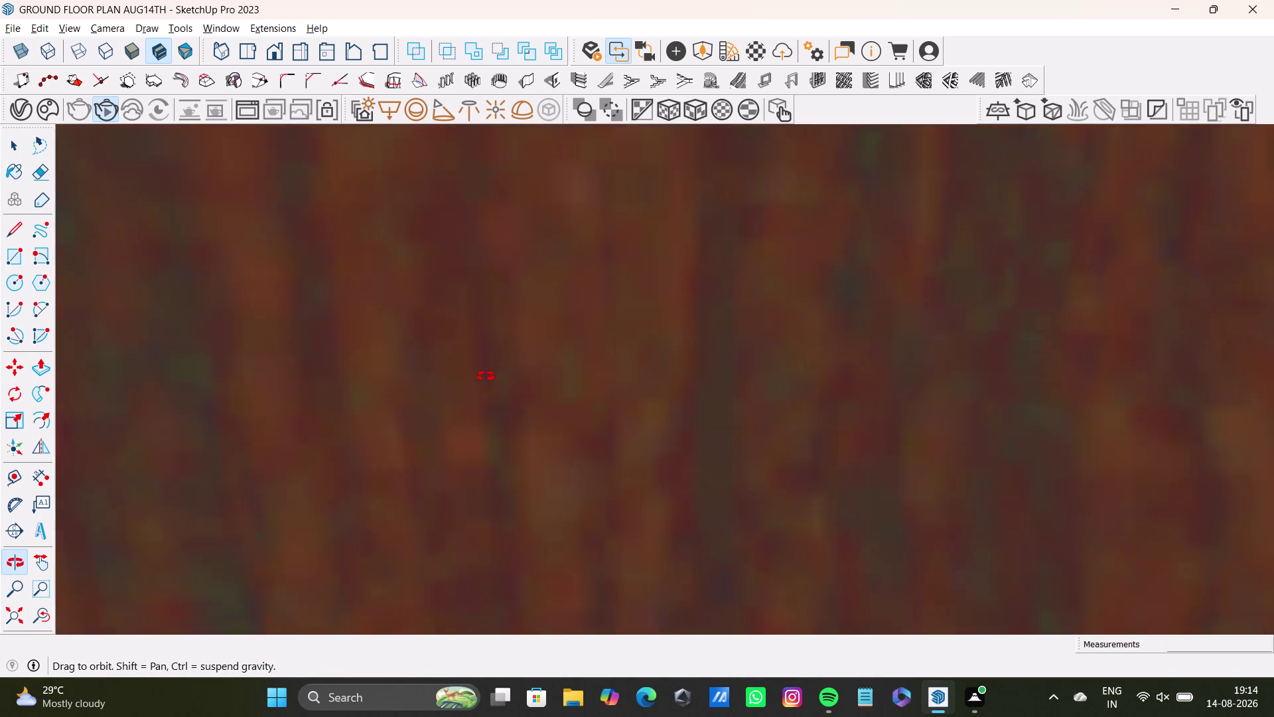
middle_drag(461, 379, 444, 389)
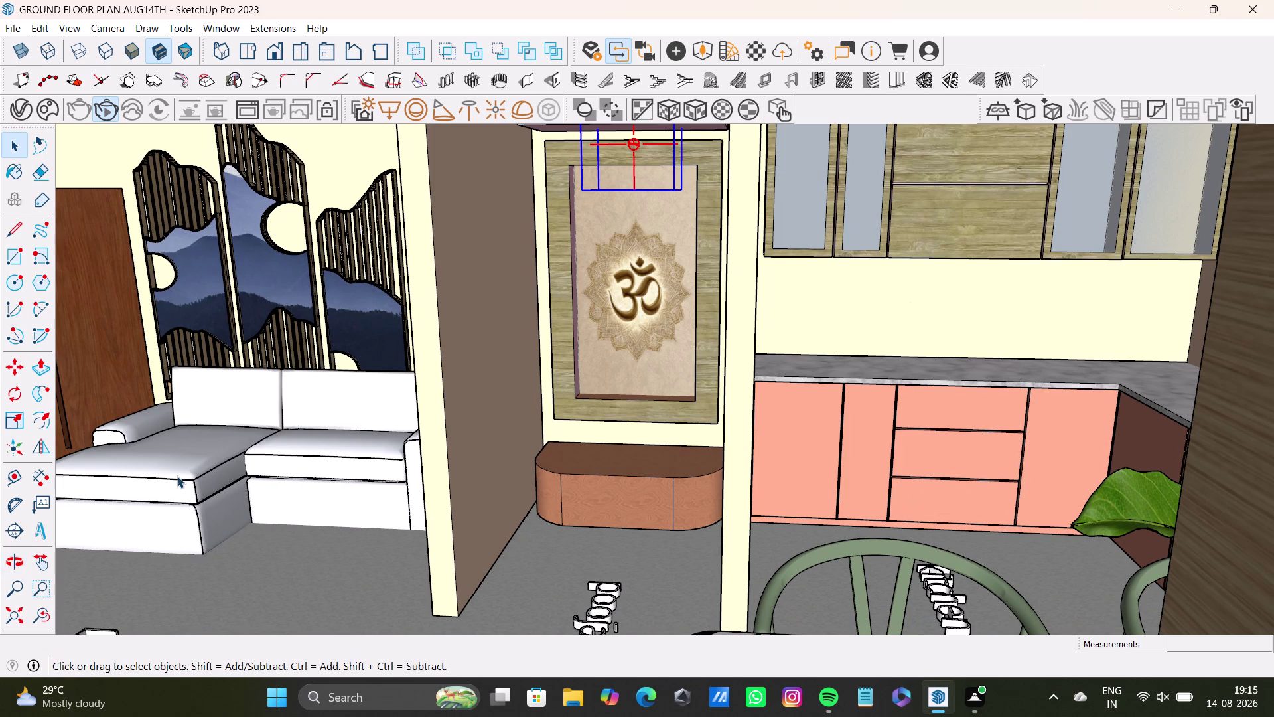
Render the pooja, sofa and kitchen view with V-Ray, then close the Frame Buffer.
click(99, 107)
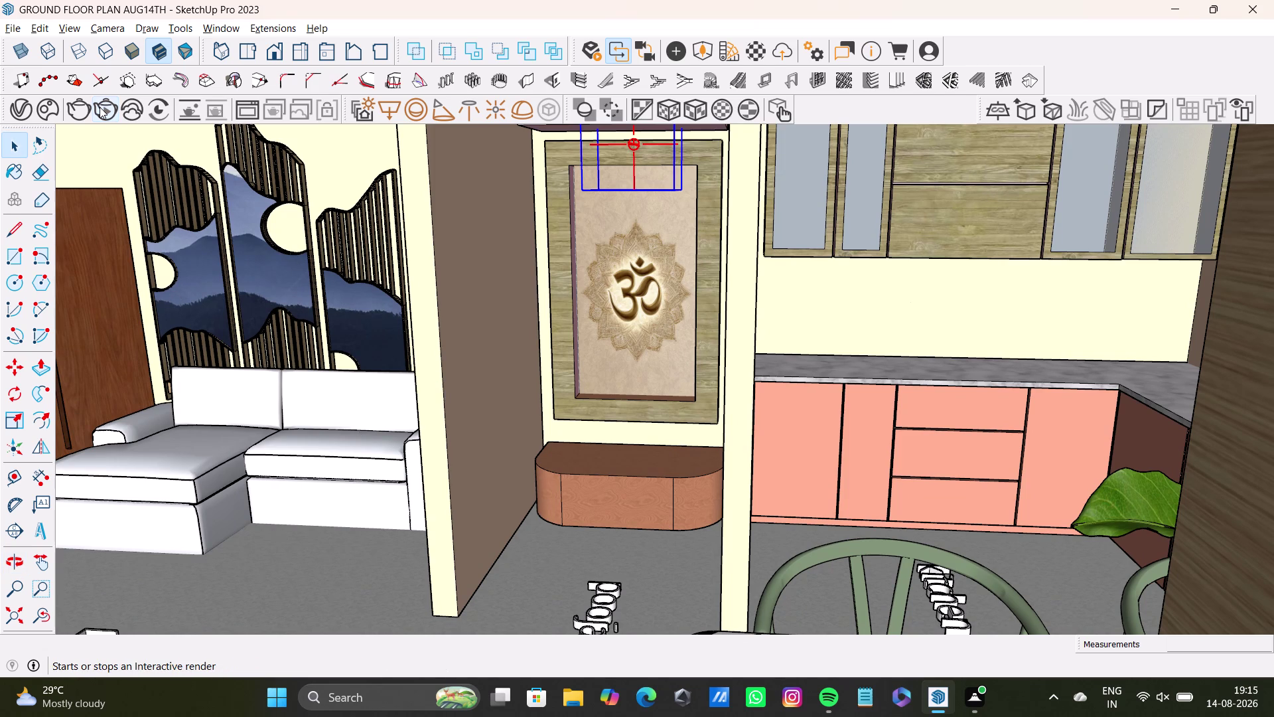
click(99, 107)
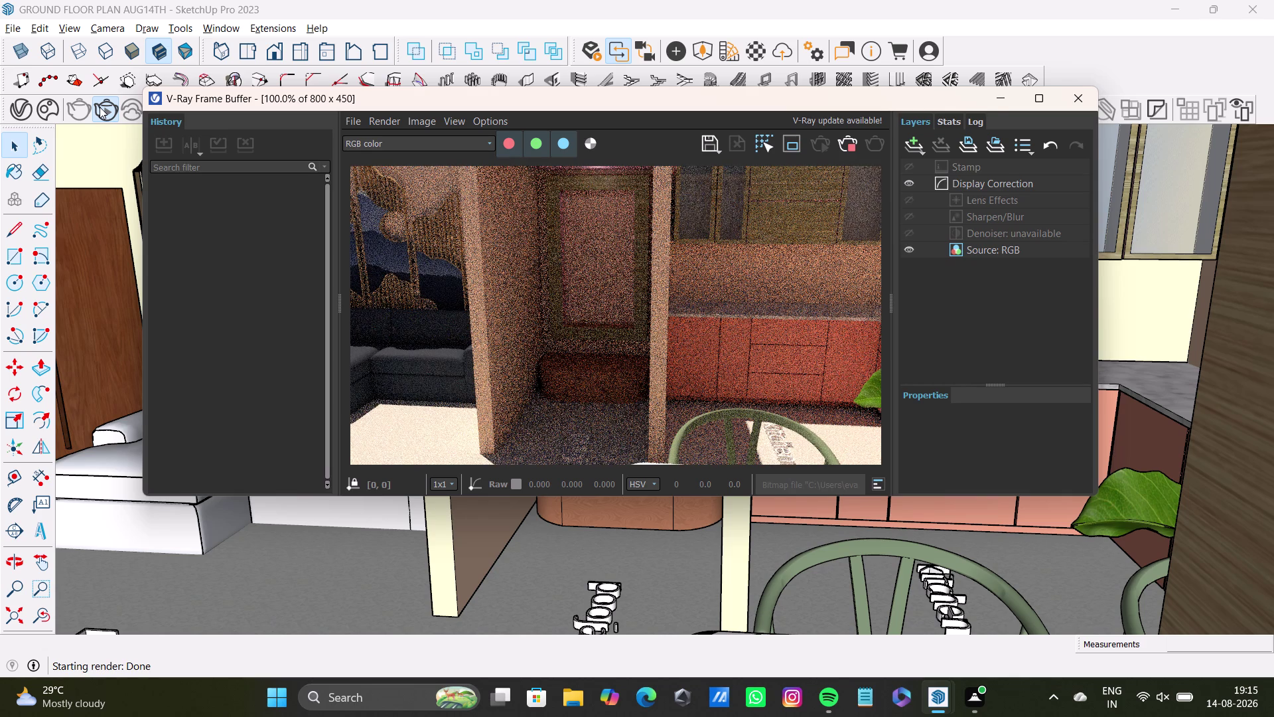
click(1082, 102)
Return to the previous camera view and bring up the File menu.
scroll(down, 3)
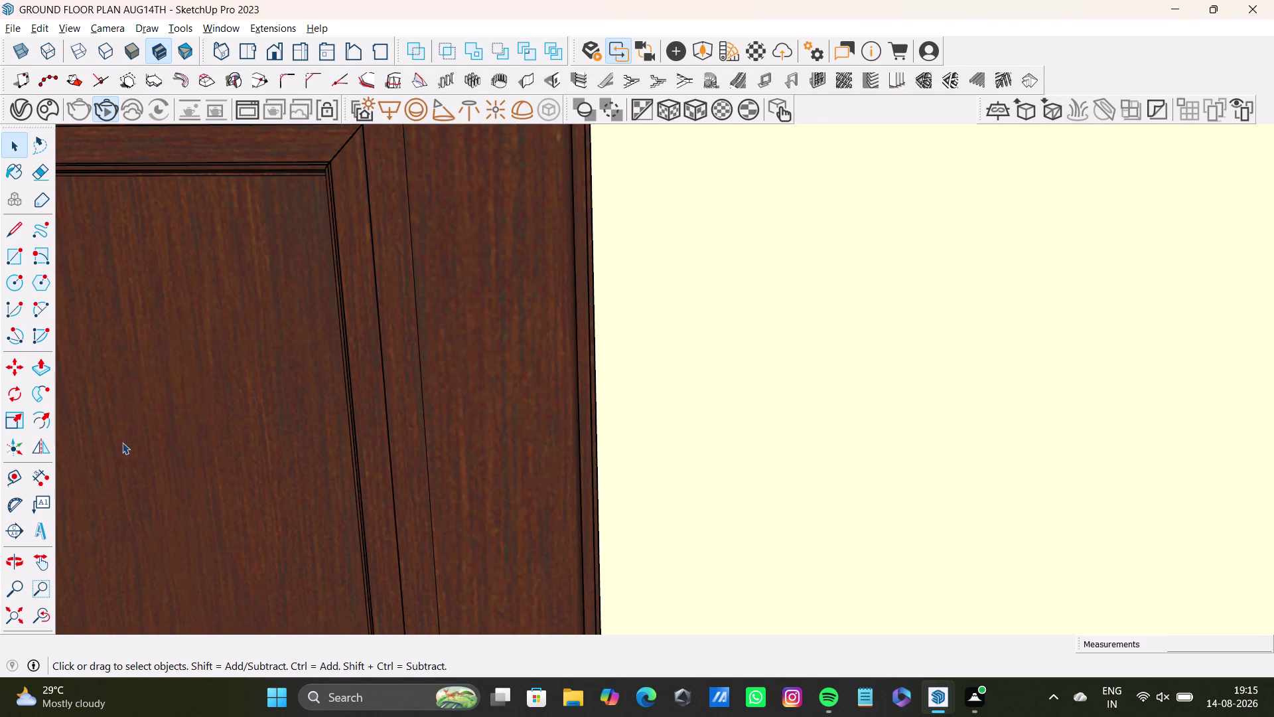
click(44, 612)
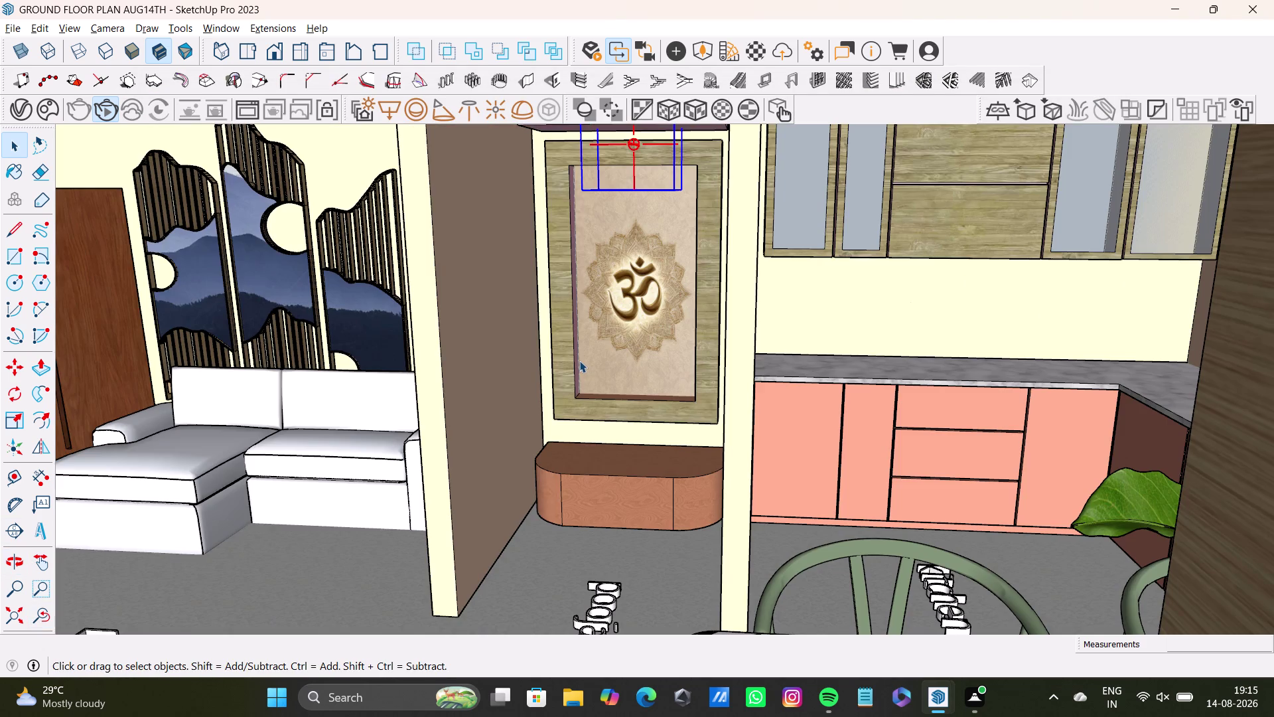
click(13, 26)
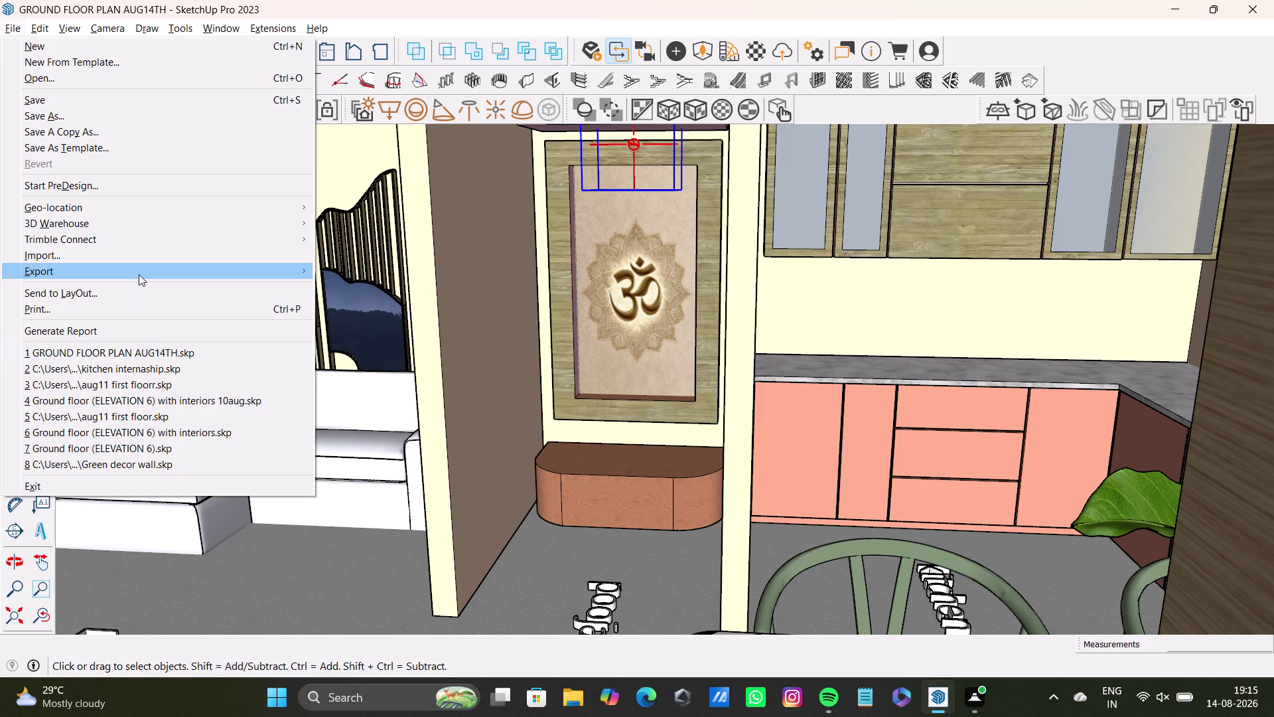
Save a copy to the Desktop, appending ' pr' to name it 'GROUND FLOOR PLAN AUG14TH1 pr'.
click(119, 134)
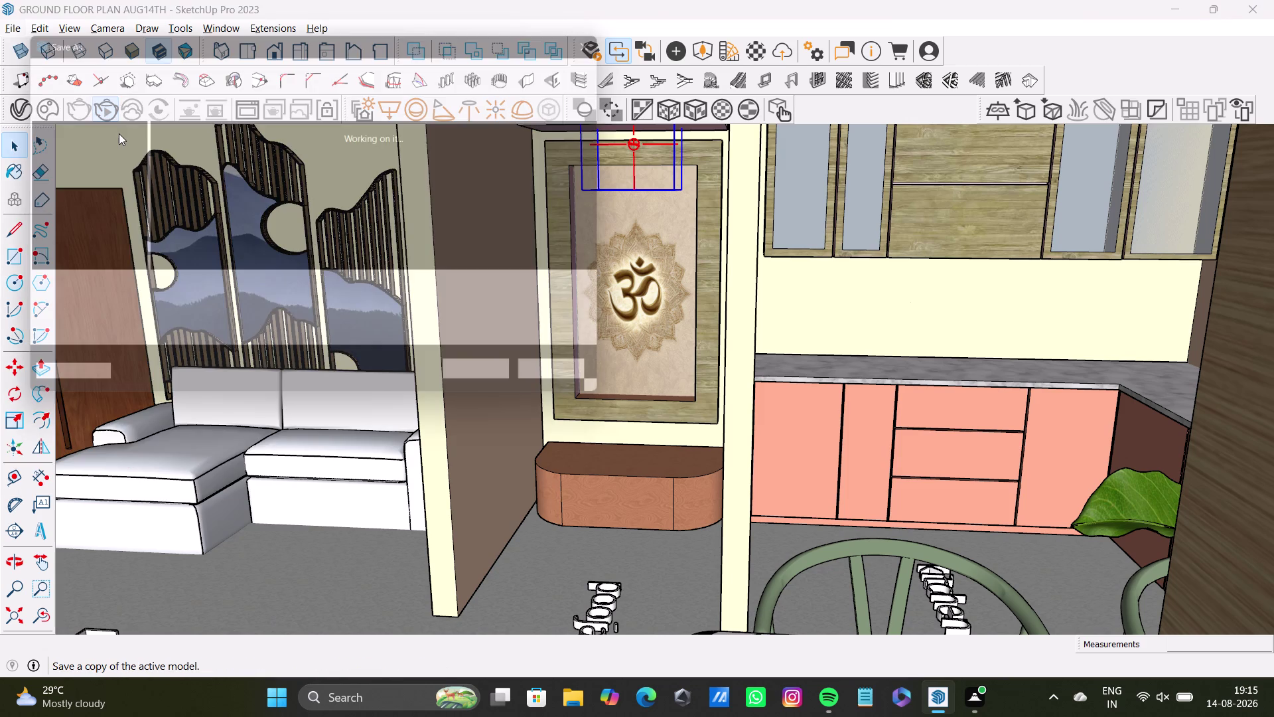
click(286, 294)
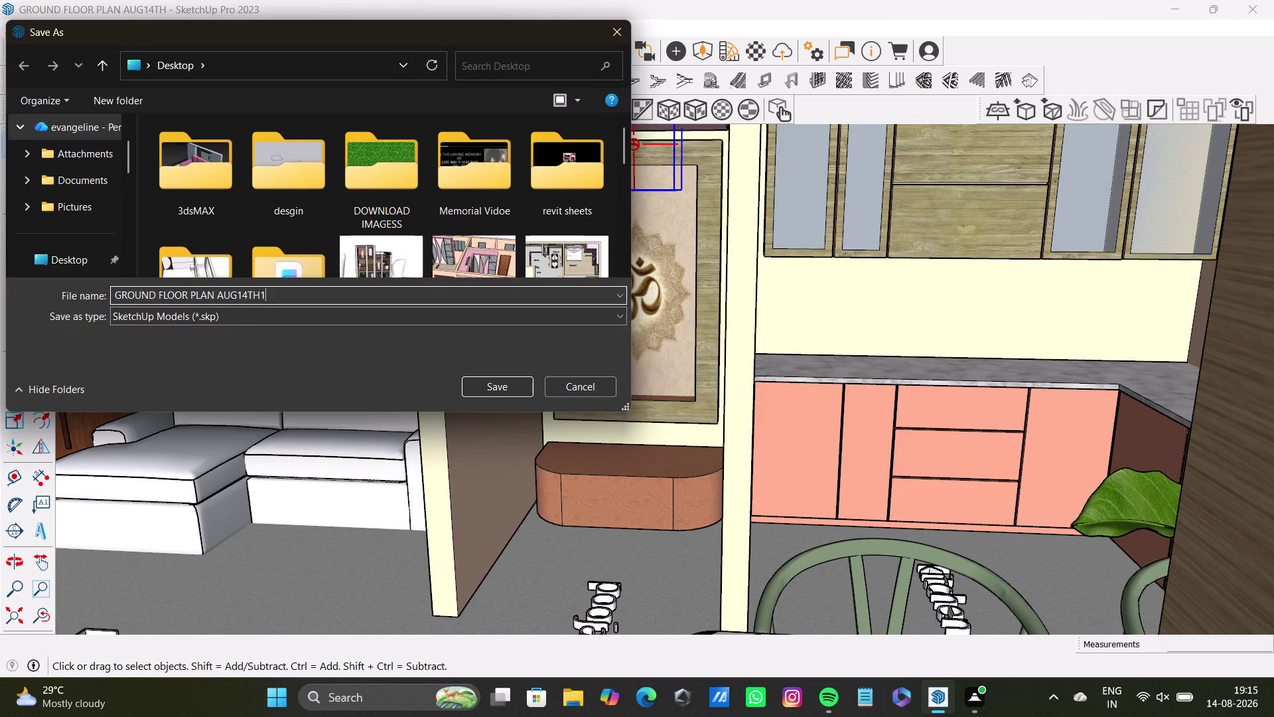
key(space)
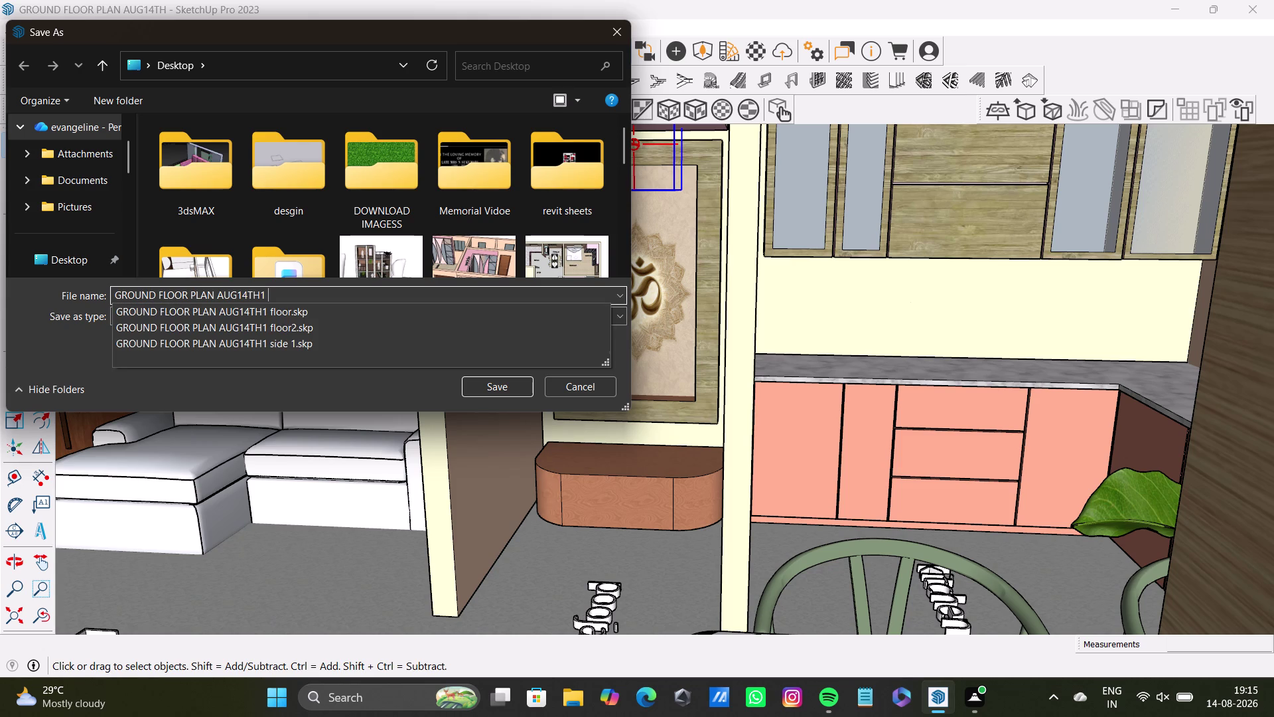
key(BackSpace)
key(space)
text(pr)
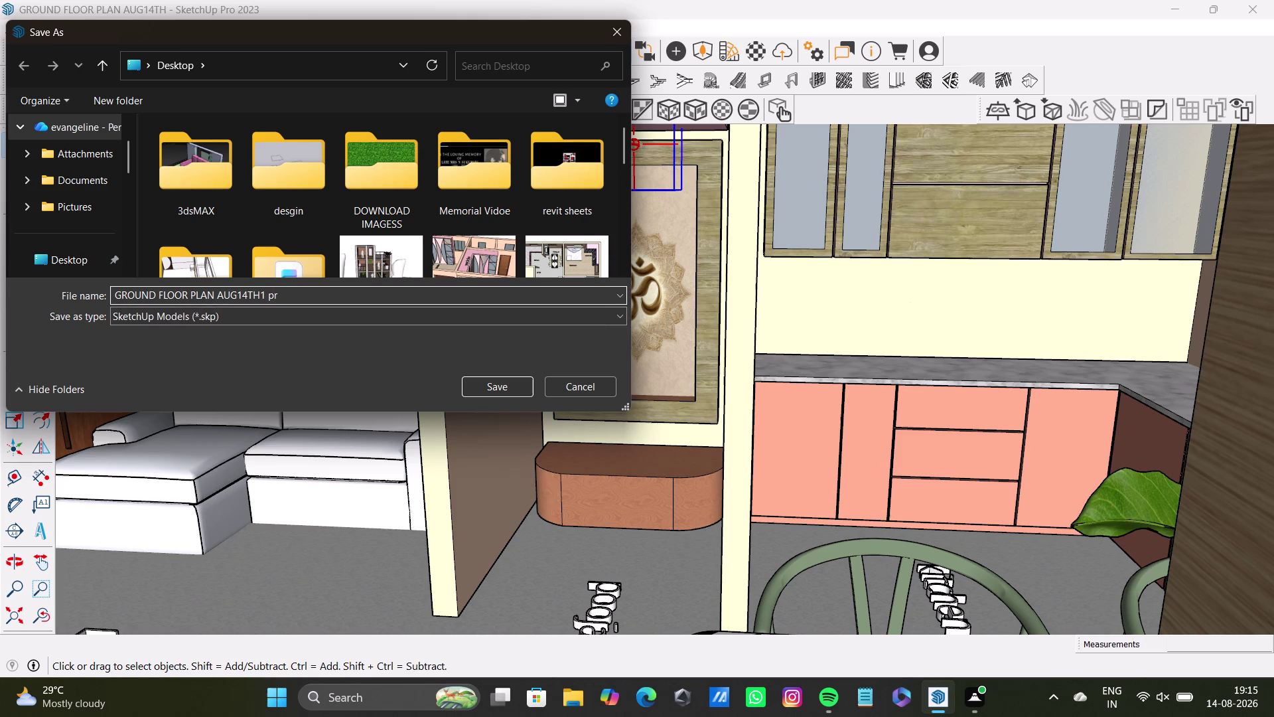
key(o)
key(Return)
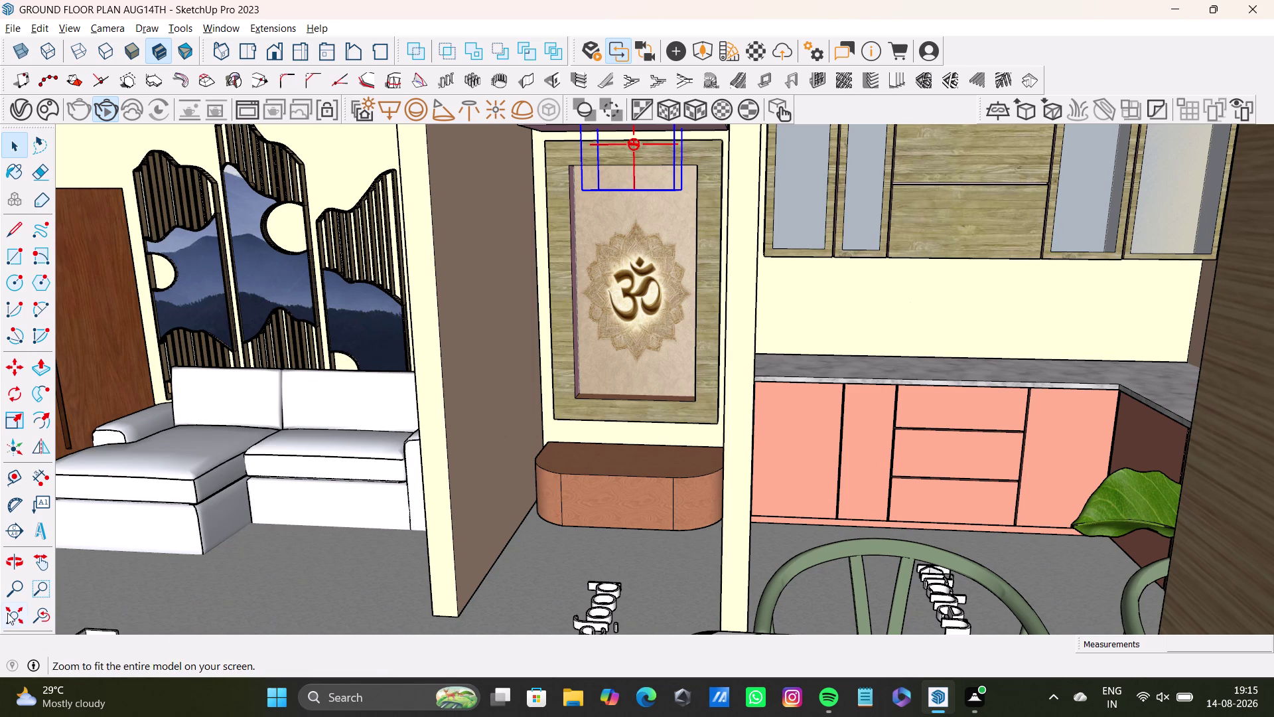
Zoom extents on the model and orbit to an angled overhead view of all rooms.
click(43, 616)
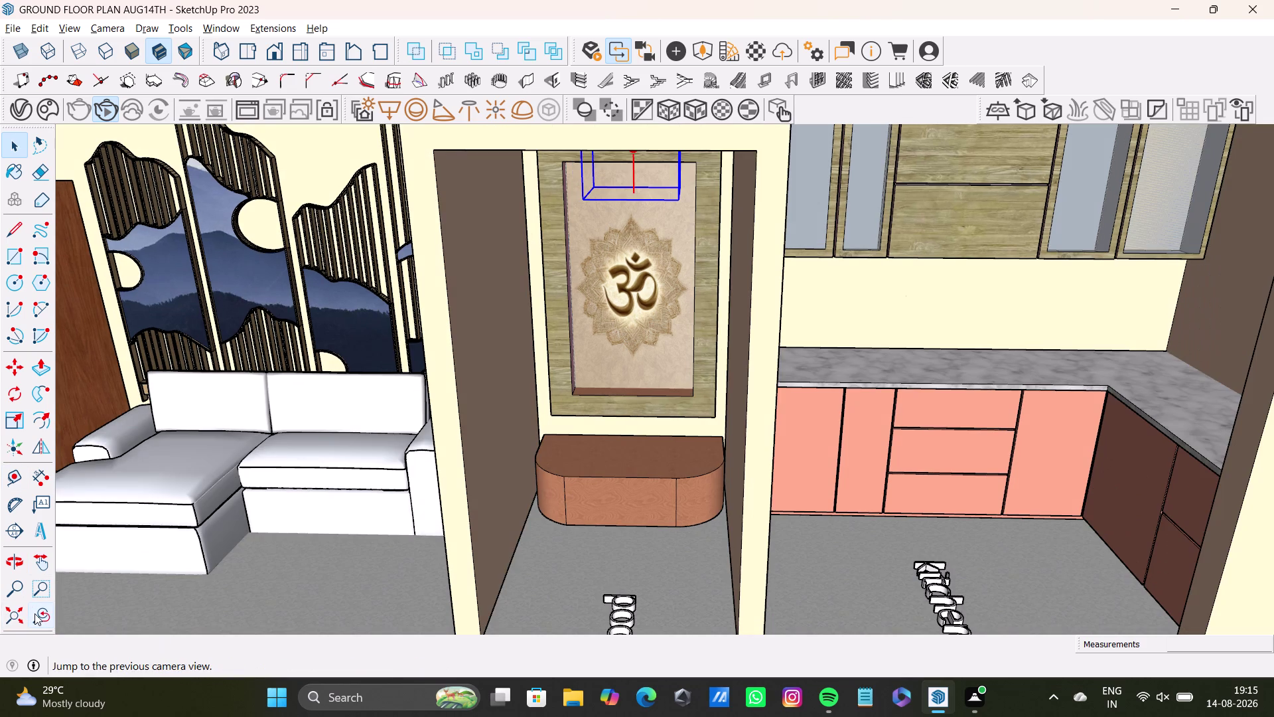
click(10, 617)
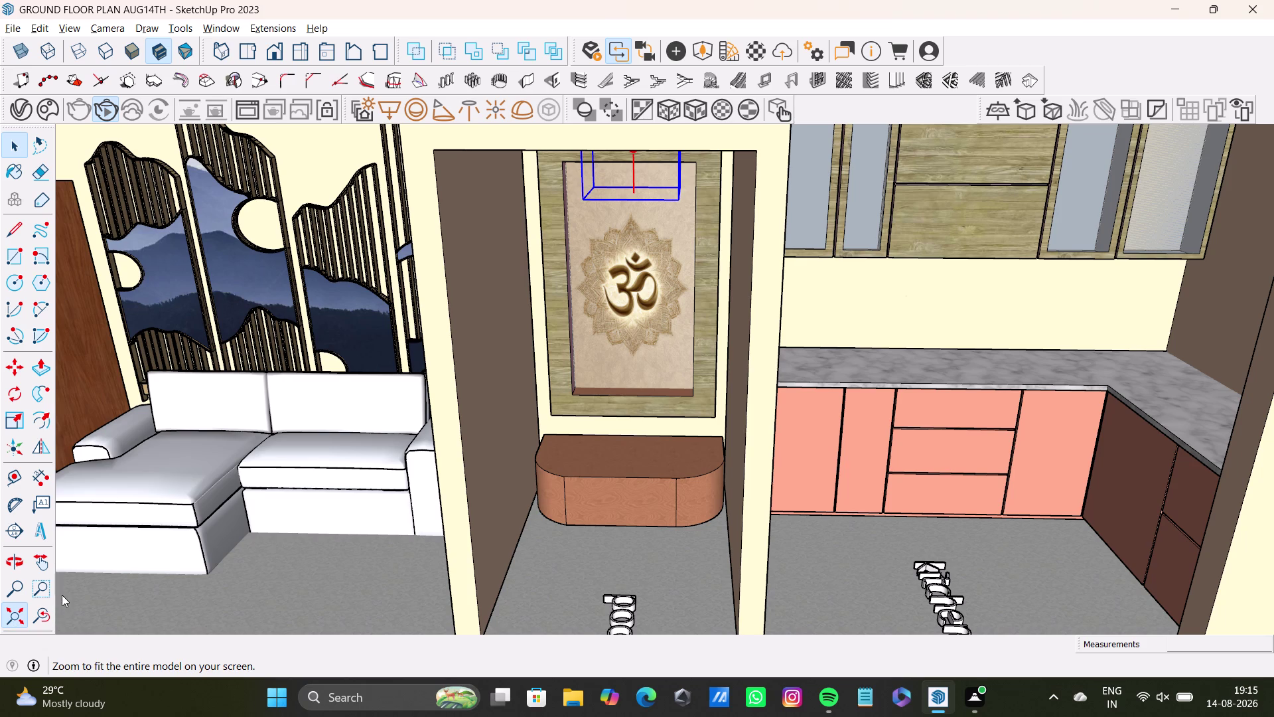
middle_drag(909, 198, 908, 369)
middle_drag(836, 273, 855, 341)
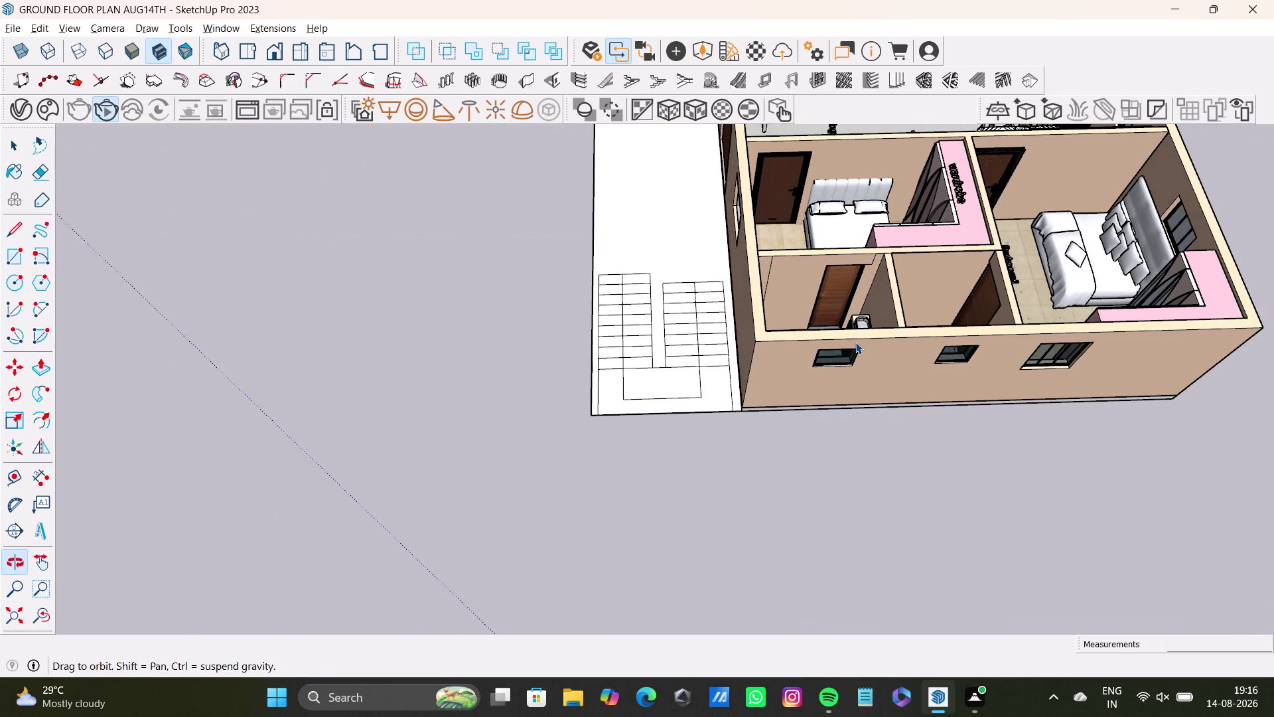
middle_drag(874, 199, 729, 389)
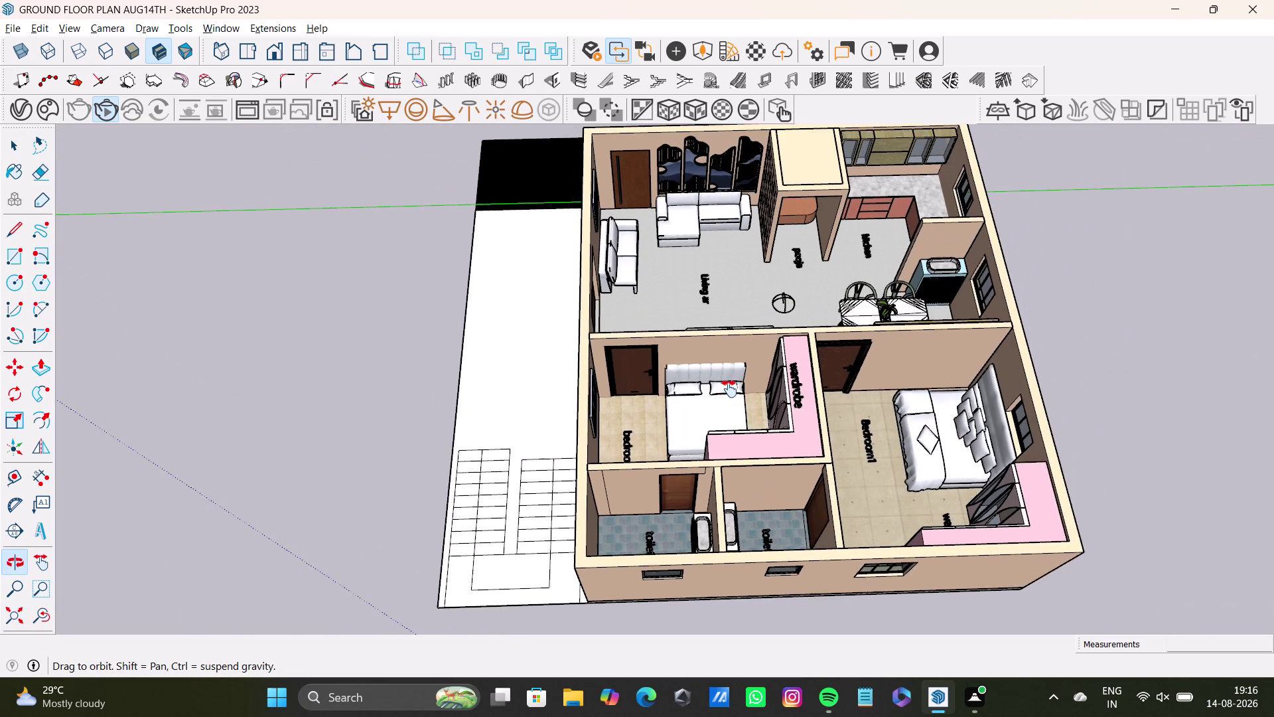
middle_drag(729, 389, 694, 397)
middle_drag(786, 393, 817, 378)
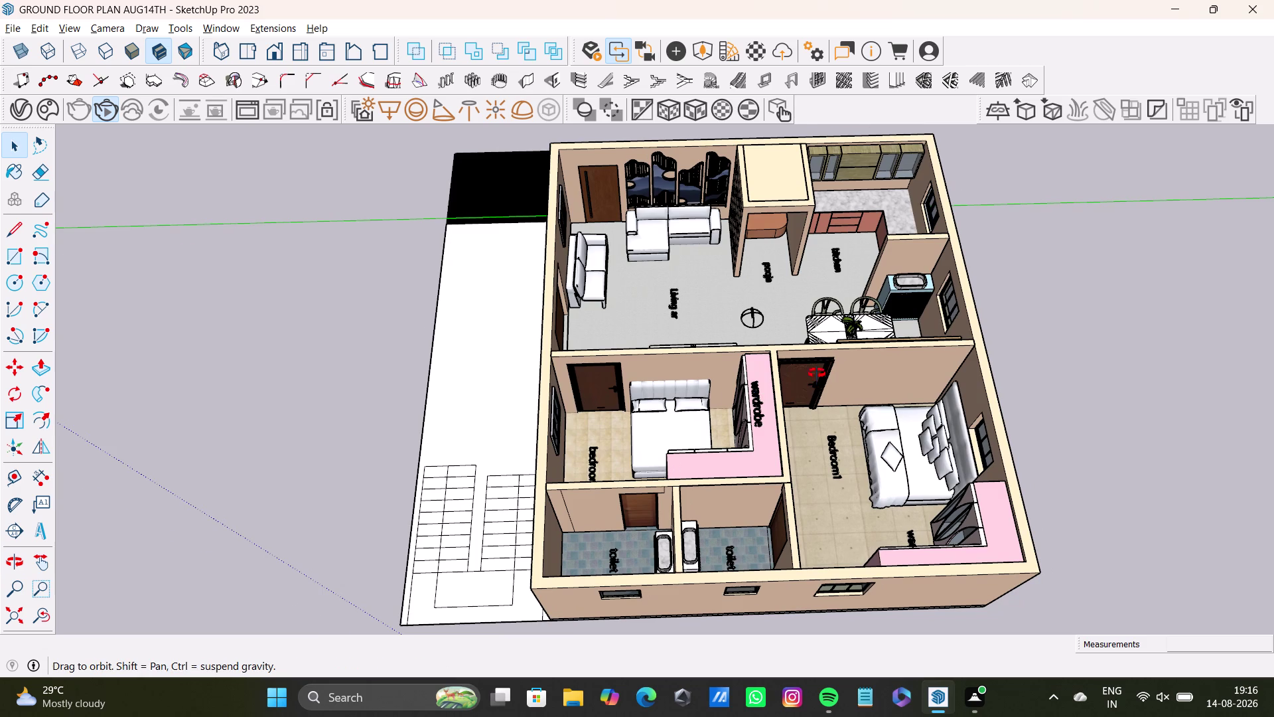
middle_drag(817, 378, 965, 384)
middle_drag(965, 384, 971, 436)
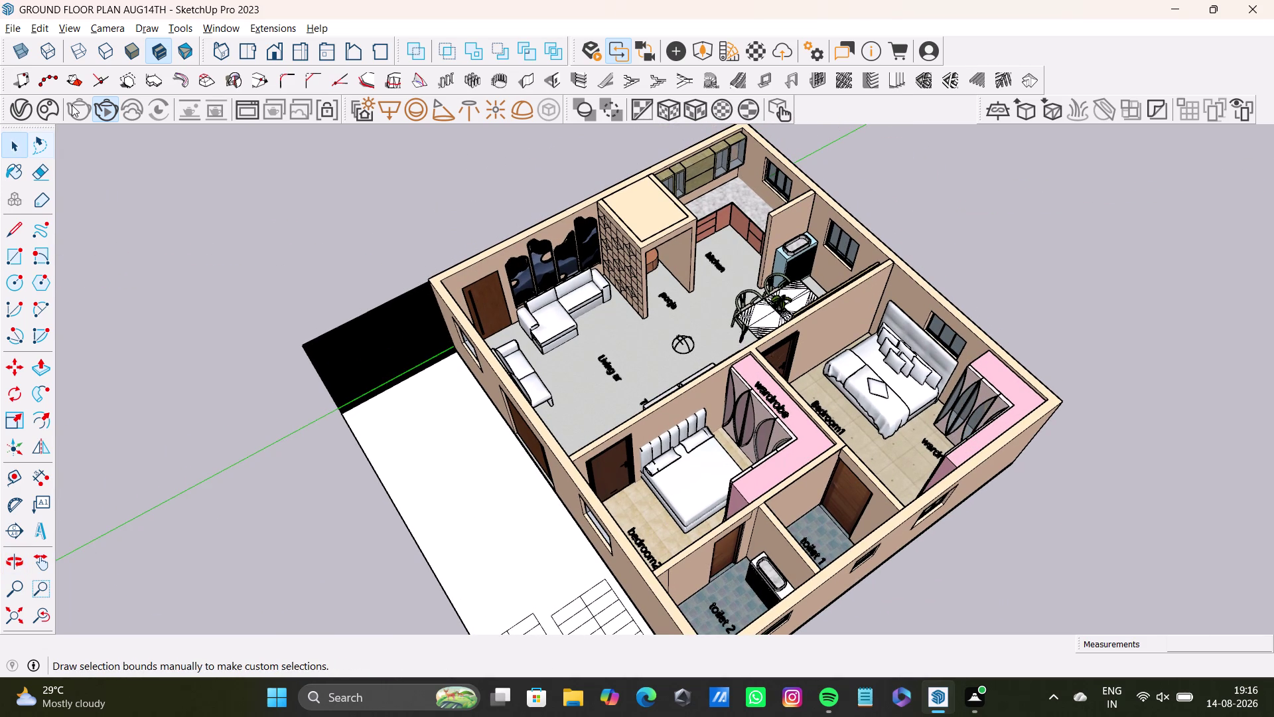
Zoom and orbit the ground floor plan to a closer angled view.
click(97, 109)
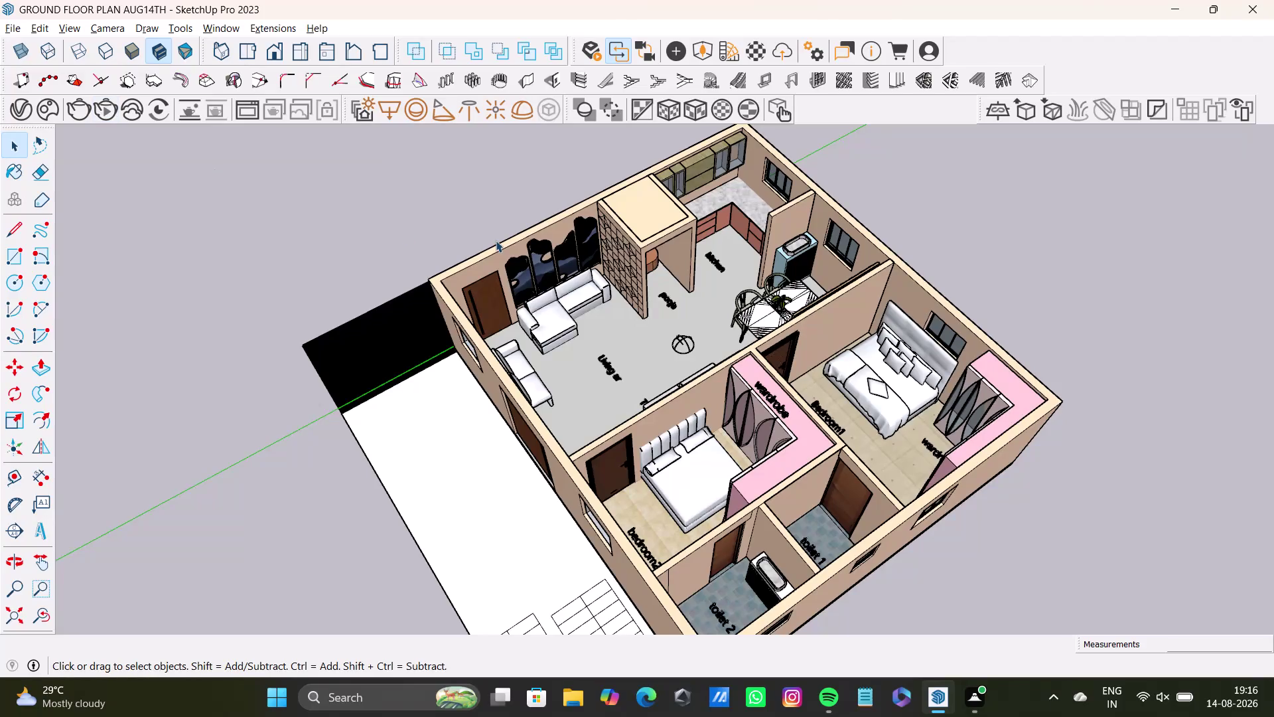
scroll(up, 3)
middle_drag(748, 264, 632, 248)
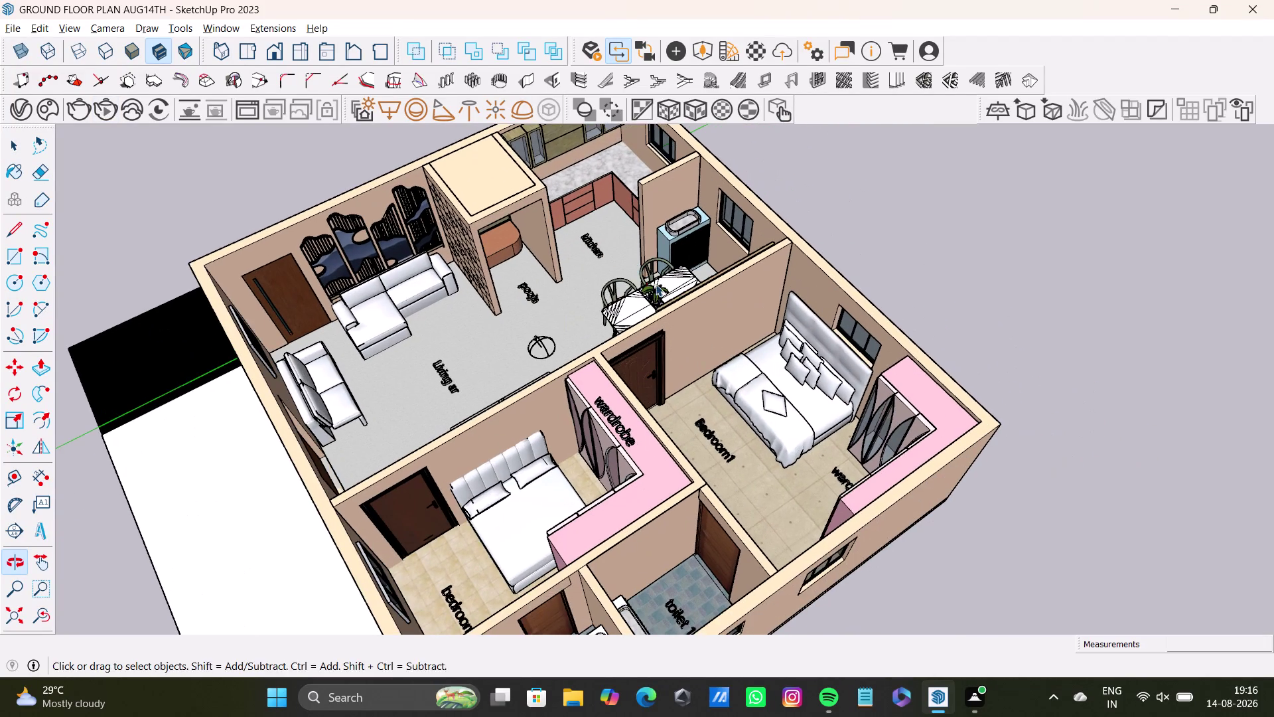
middle_drag(656, 284, 710, 289)
scroll(down, 3)
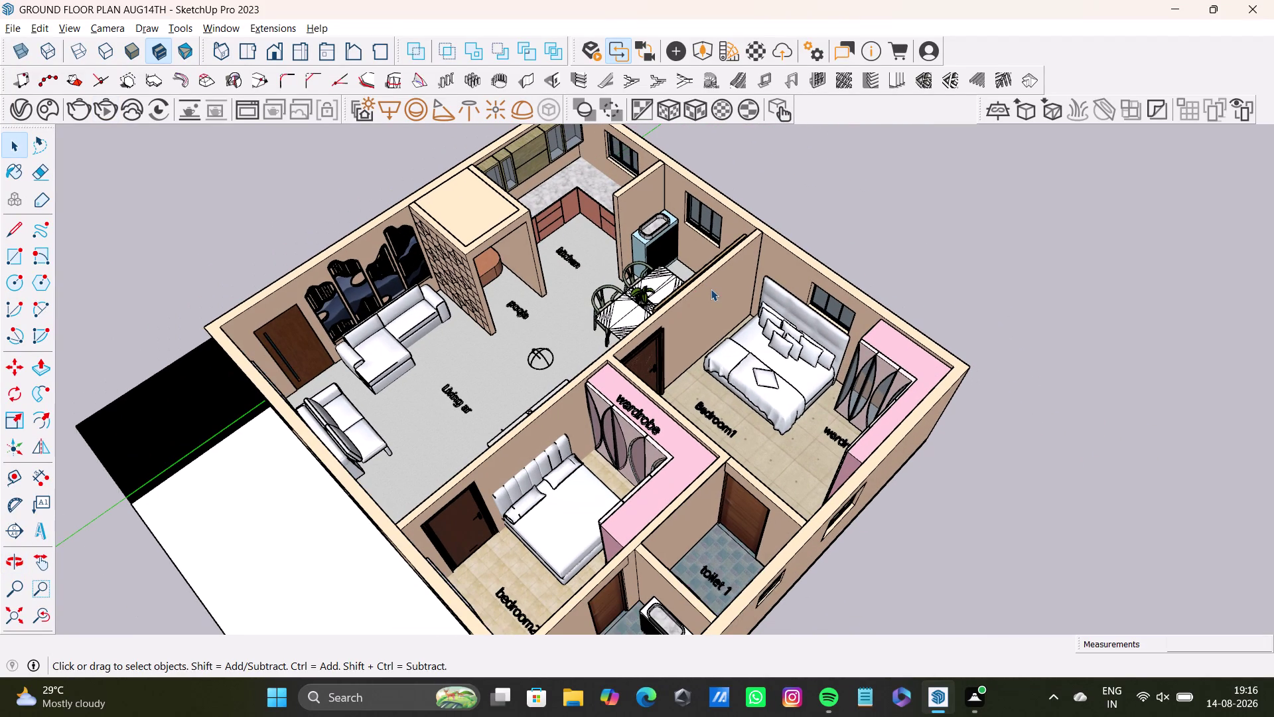
click(108, 106)
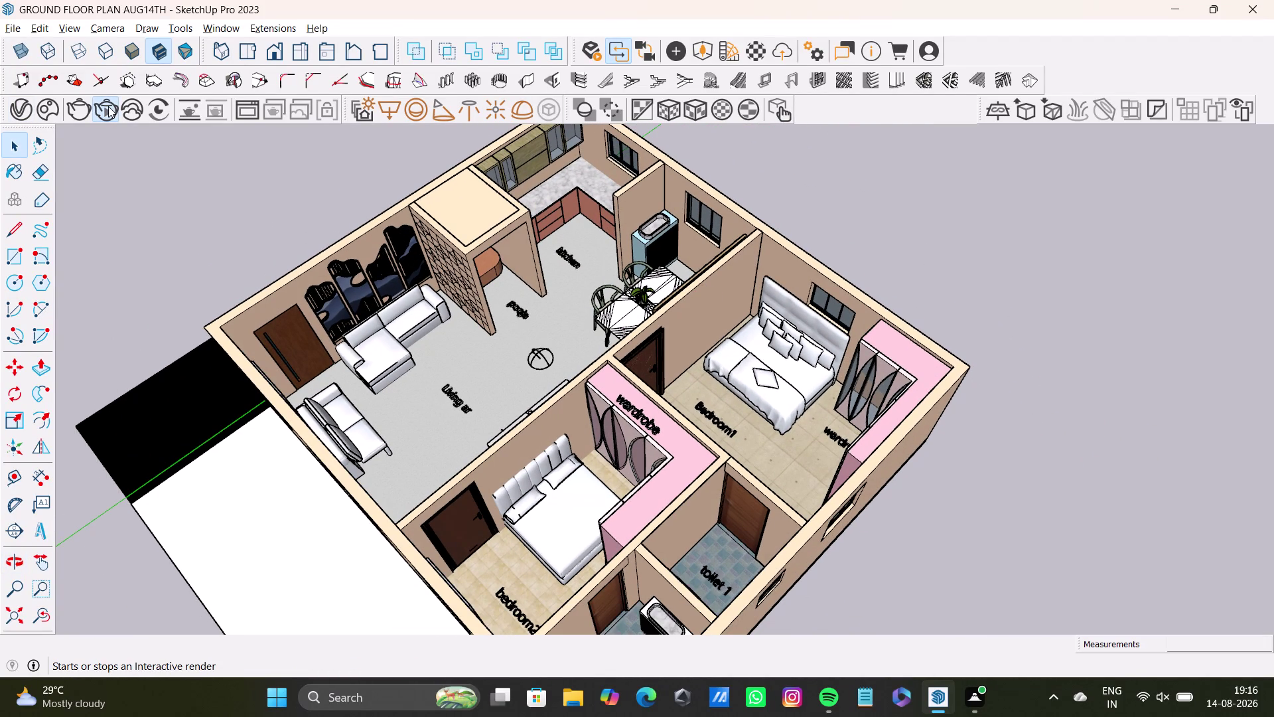